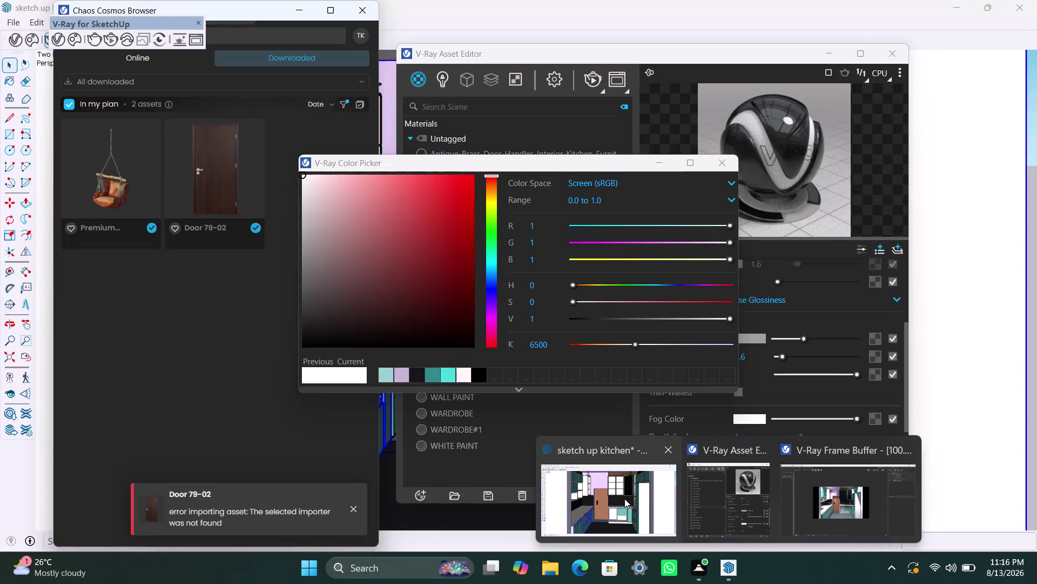
Bring the grainy kitchen render in V-Ray Frame Buffer forward and zoom into the image.
click(819, 496)
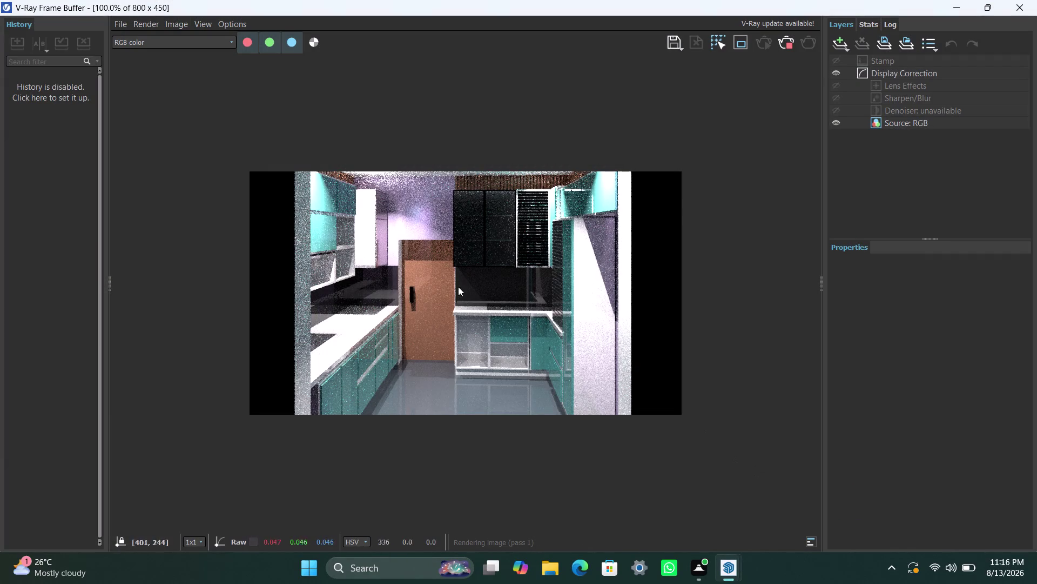
click(726, 561)
click(618, 484)
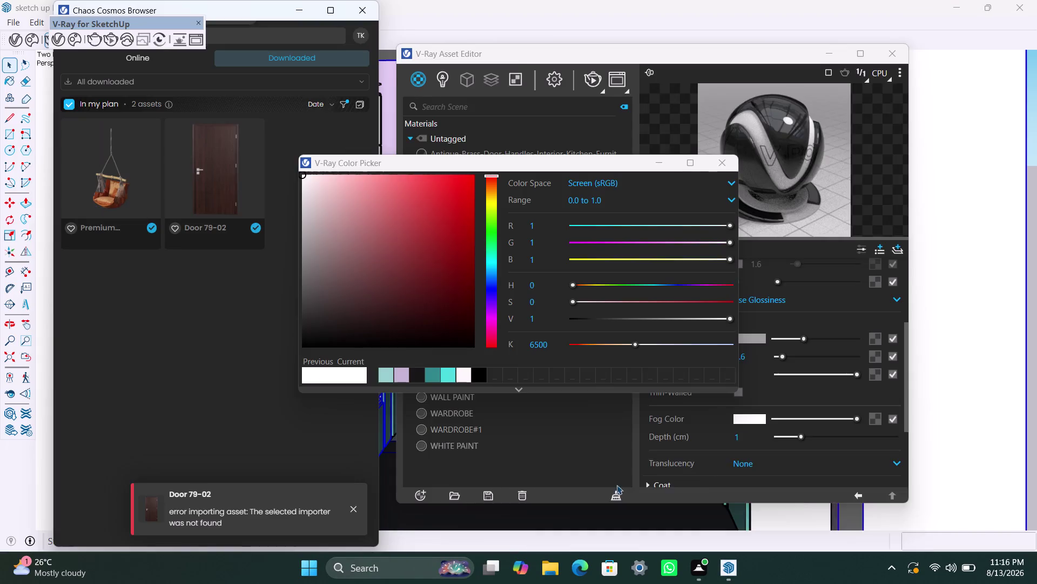
click(731, 564)
click(846, 510)
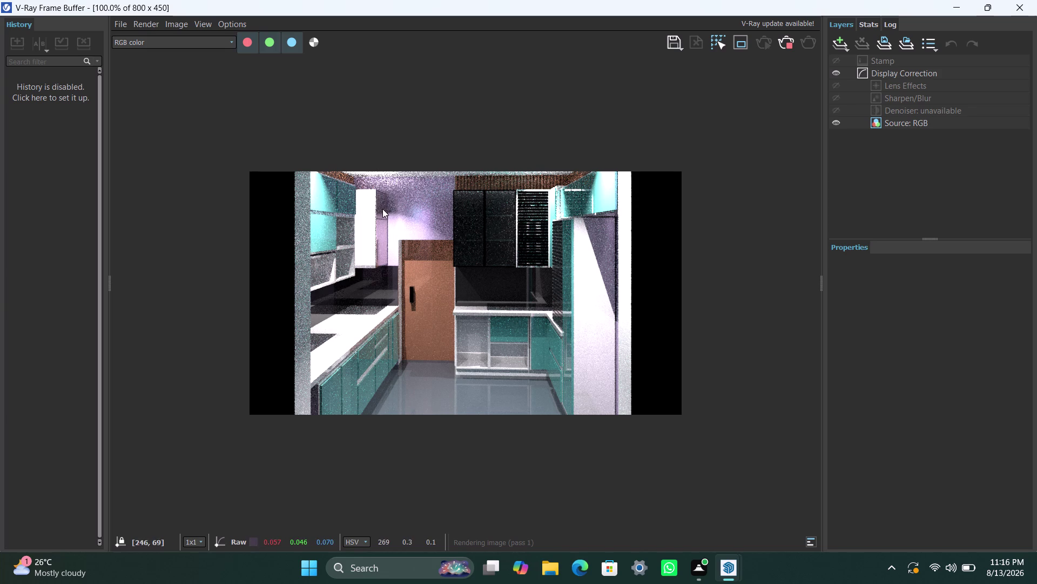
scroll(up, 3)
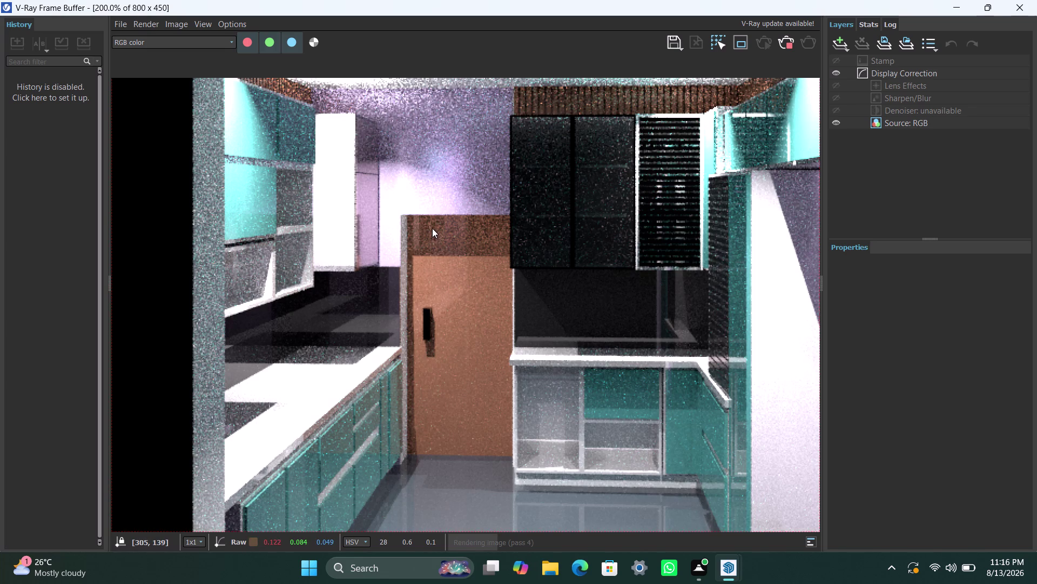
click(891, 243)
double_click(893, 245)
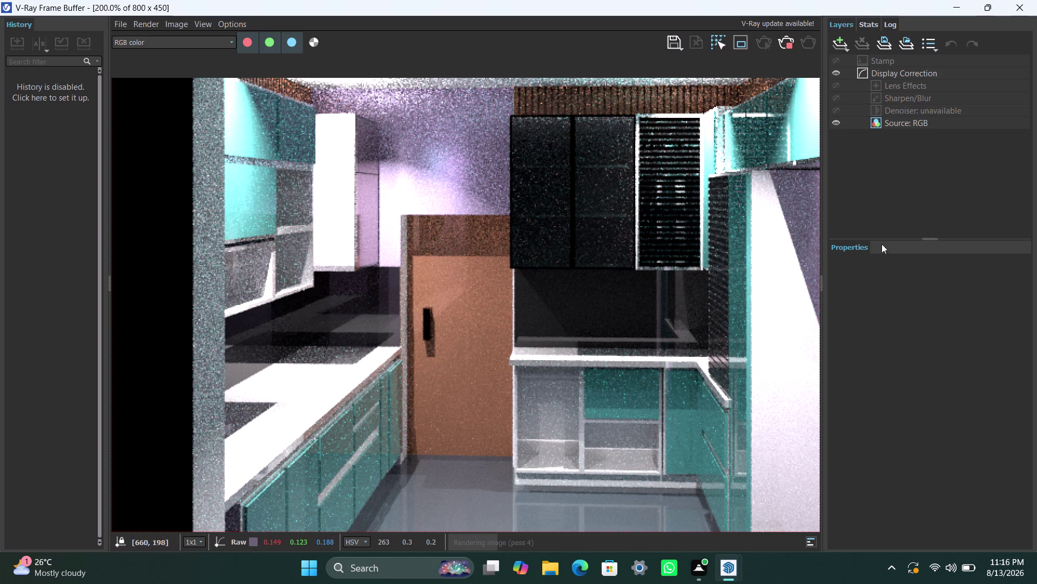
click(859, 241)
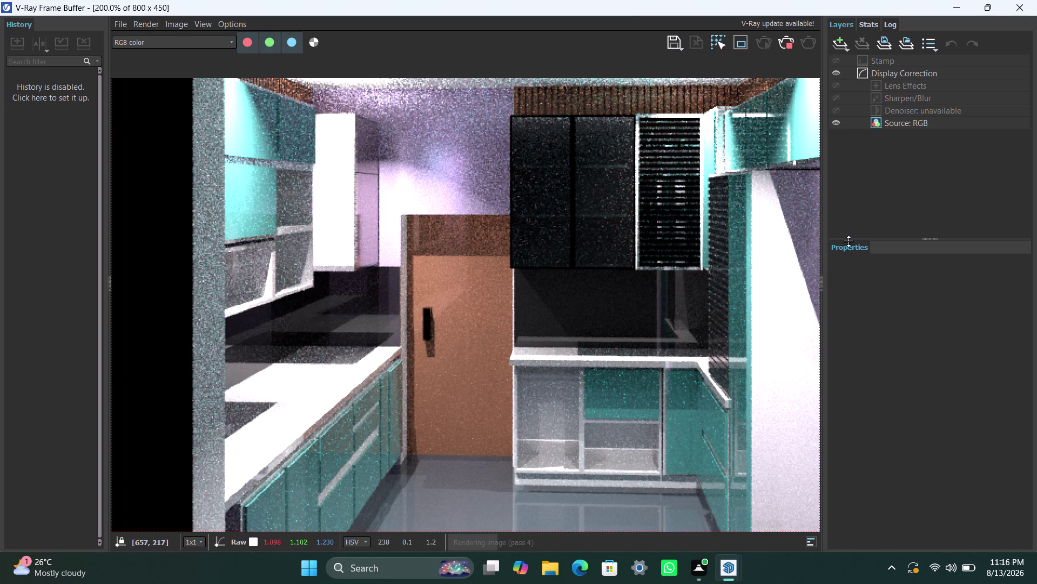
click(849, 252)
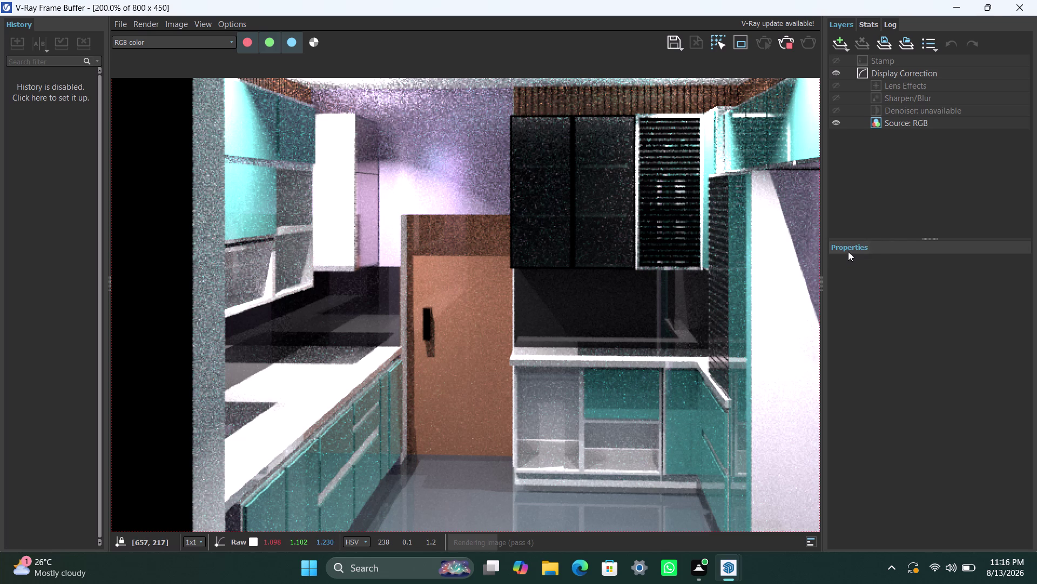
triple_click(848, 251)
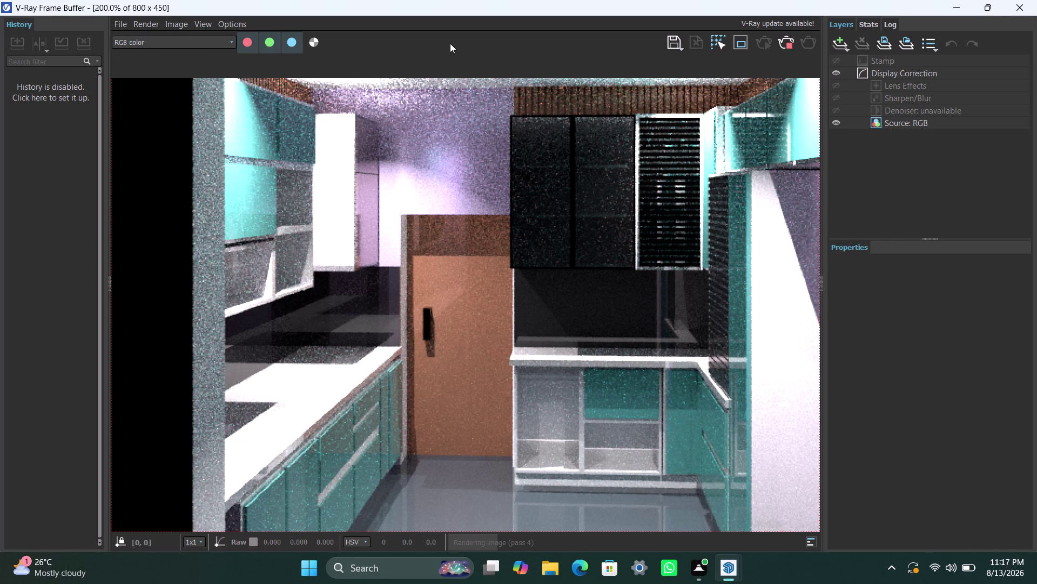
click(150, 24)
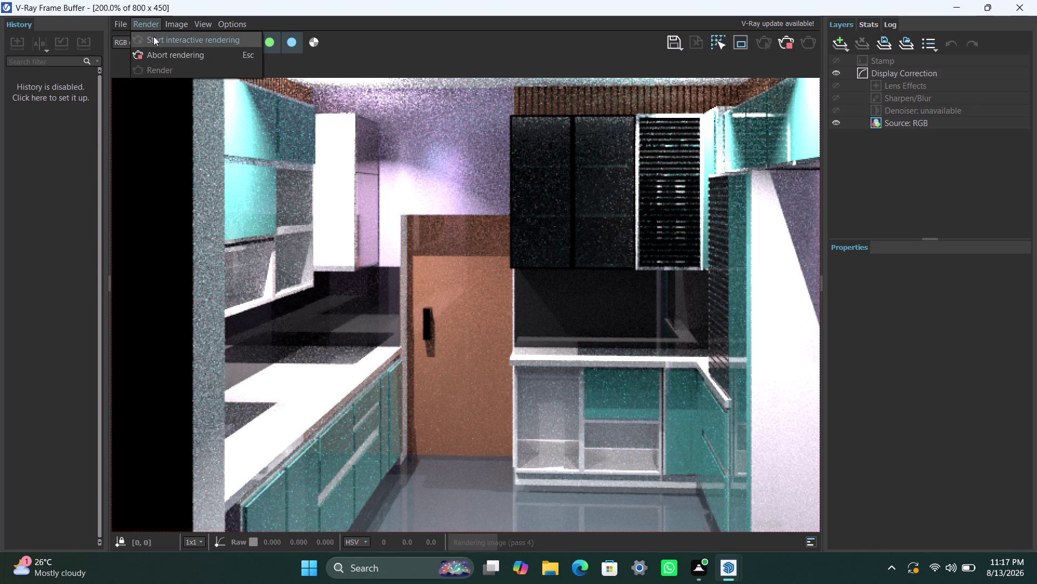
Abort the current kitchen render from the Render menu and start interactive rendering again.
click(156, 39)
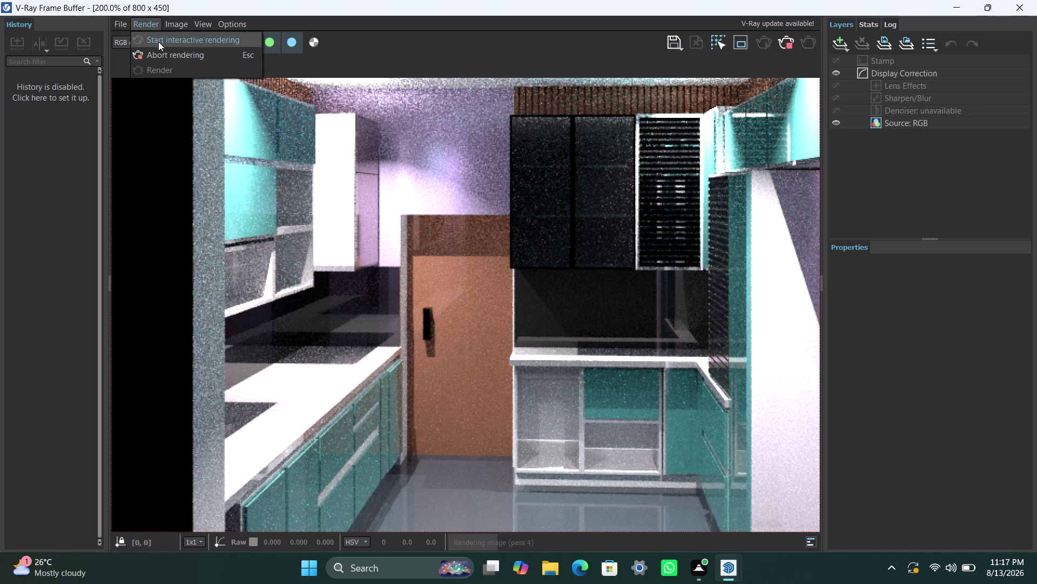
click(167, 64)
triple_click(168, 64)
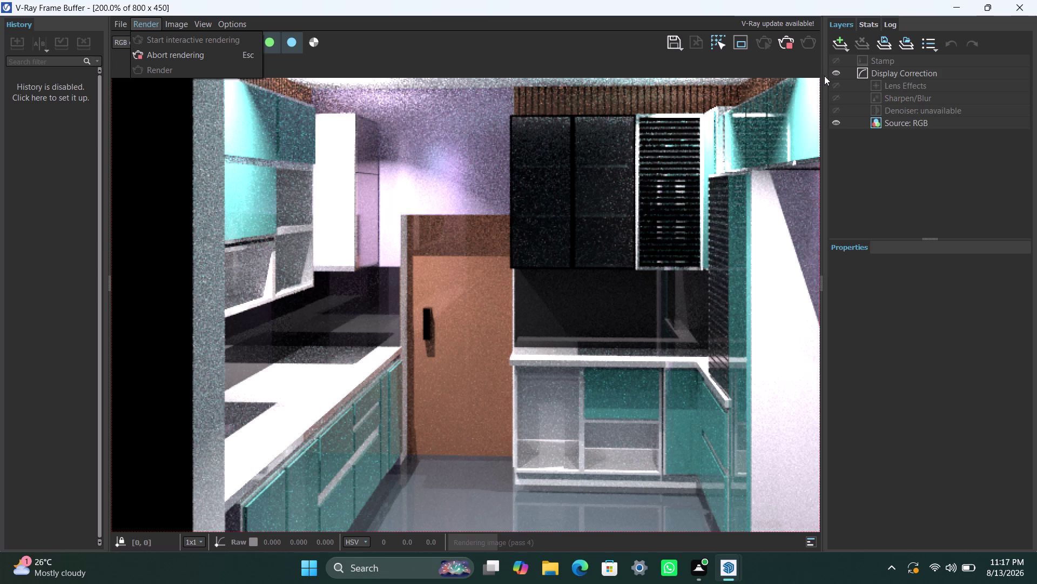
click(789, 42)
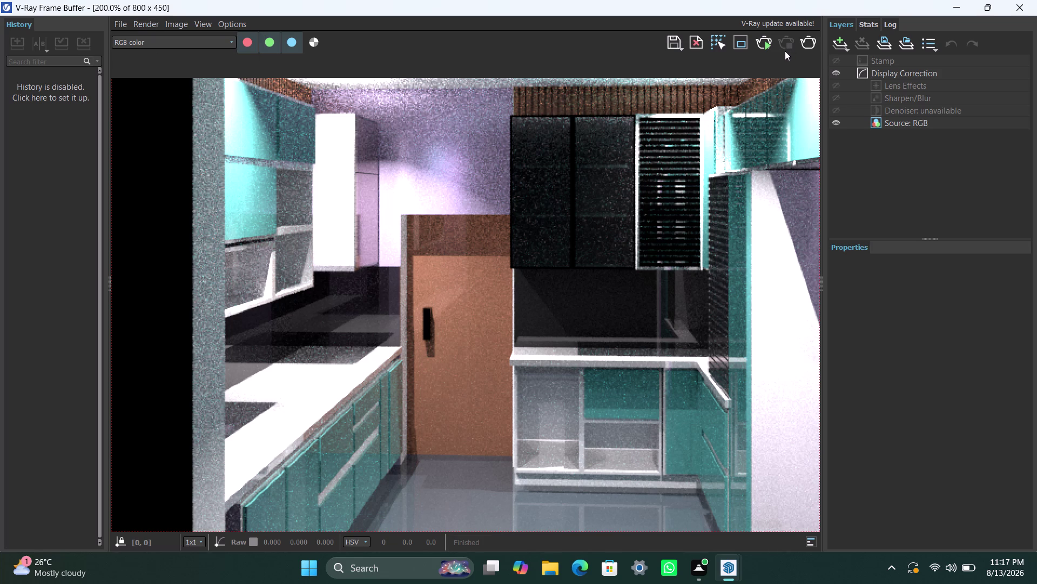
click(788, 45)
click(805, 44)
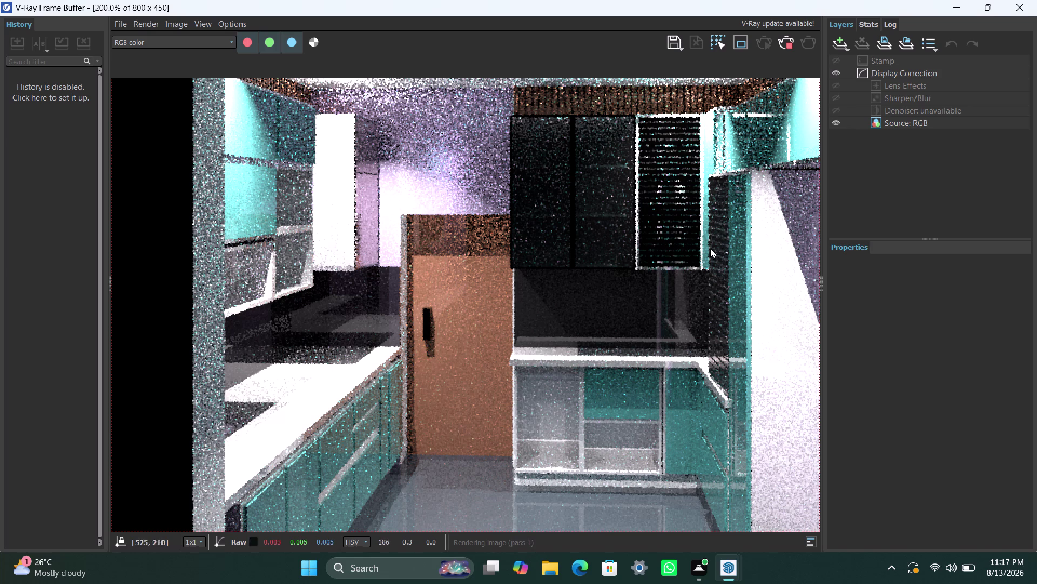
drag(299, 263, 415, 305)
scroll(down, 3)
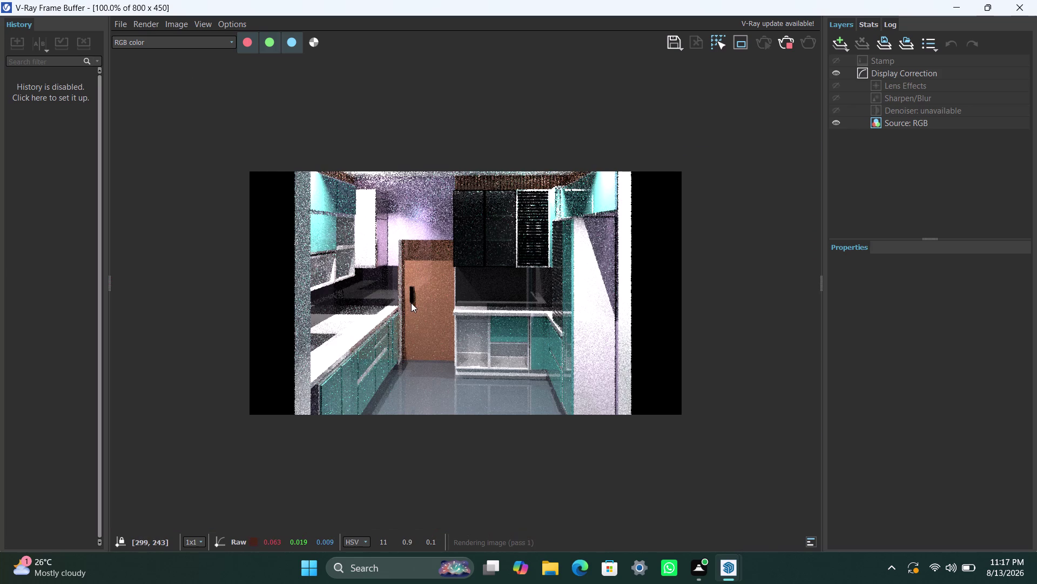
scroll(up, 3)
scroll(down, 3)
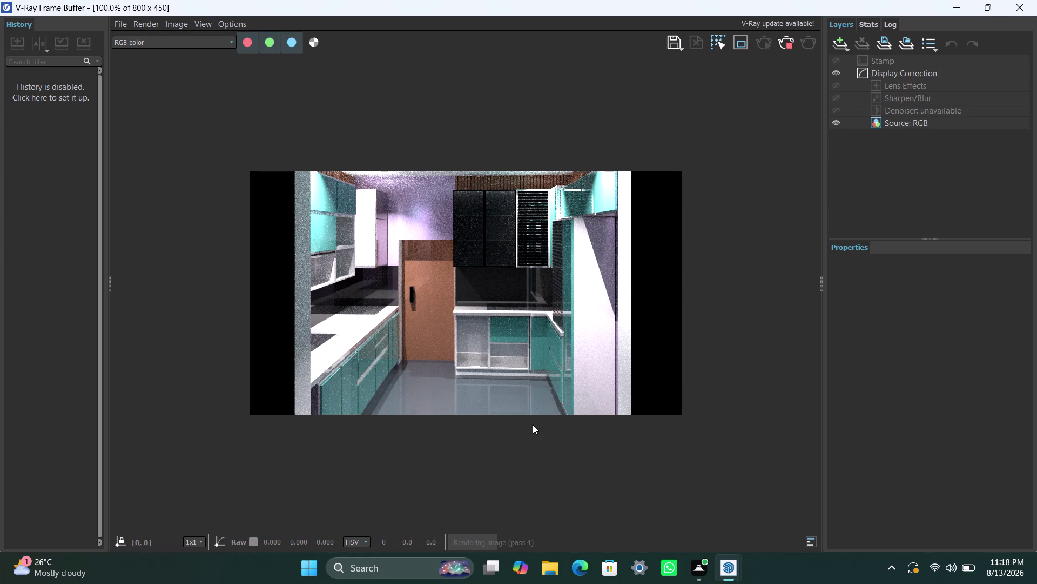
scroll(up, 3)
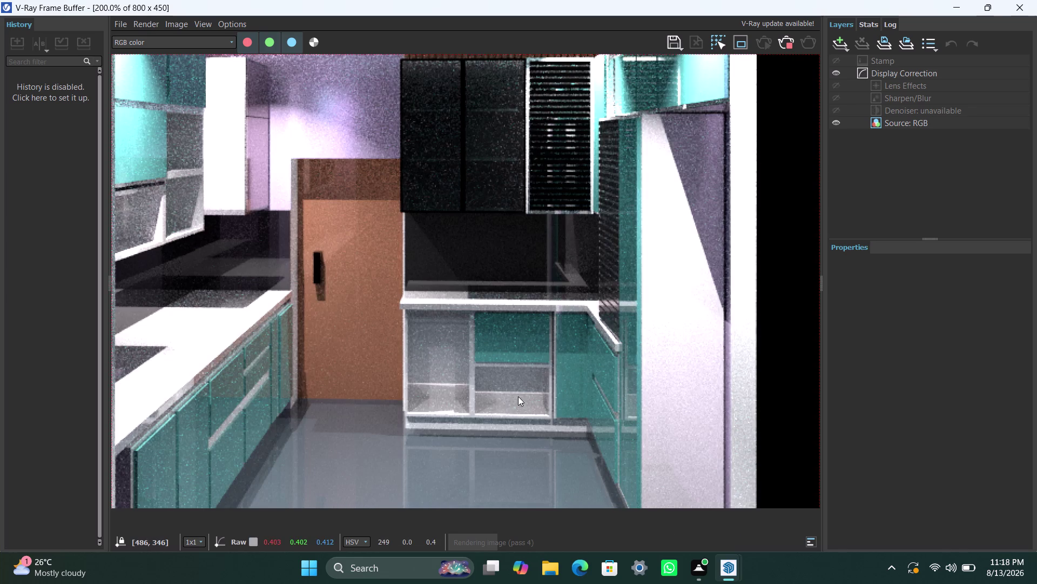
scroll(down, 3)
scroll(up, 3)
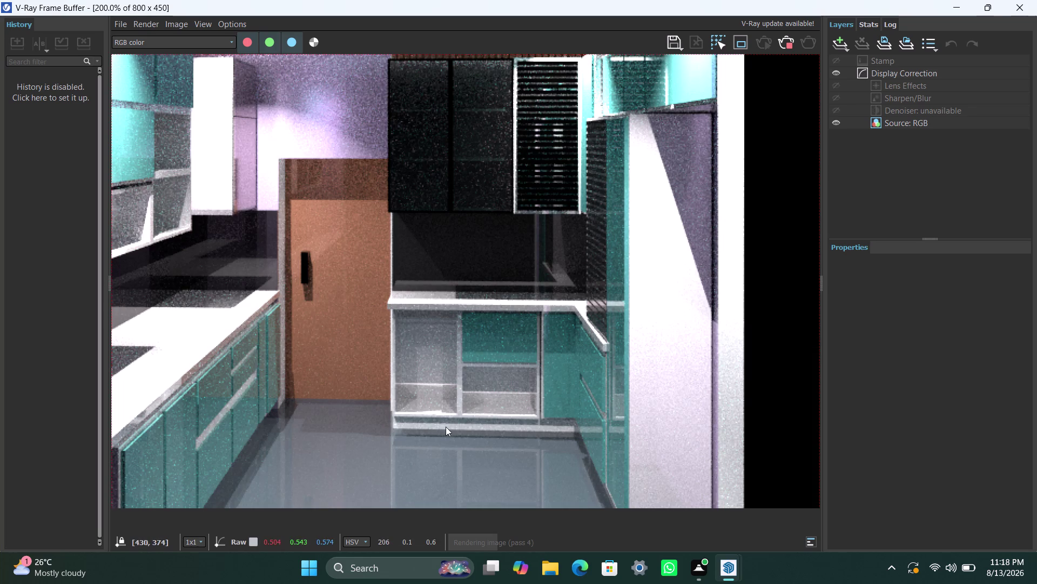
scroll(down, 3)
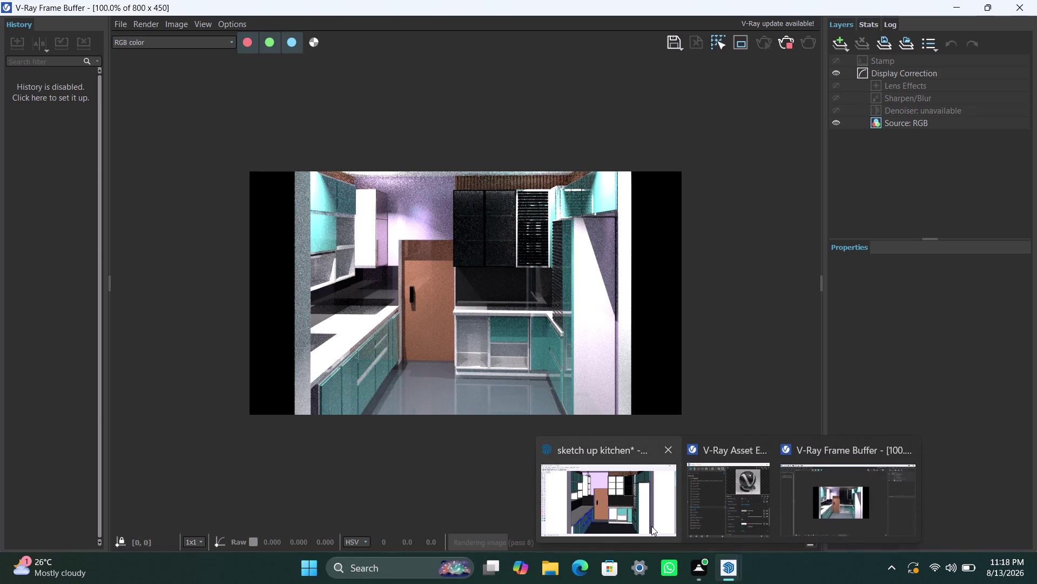
click(651, 526)
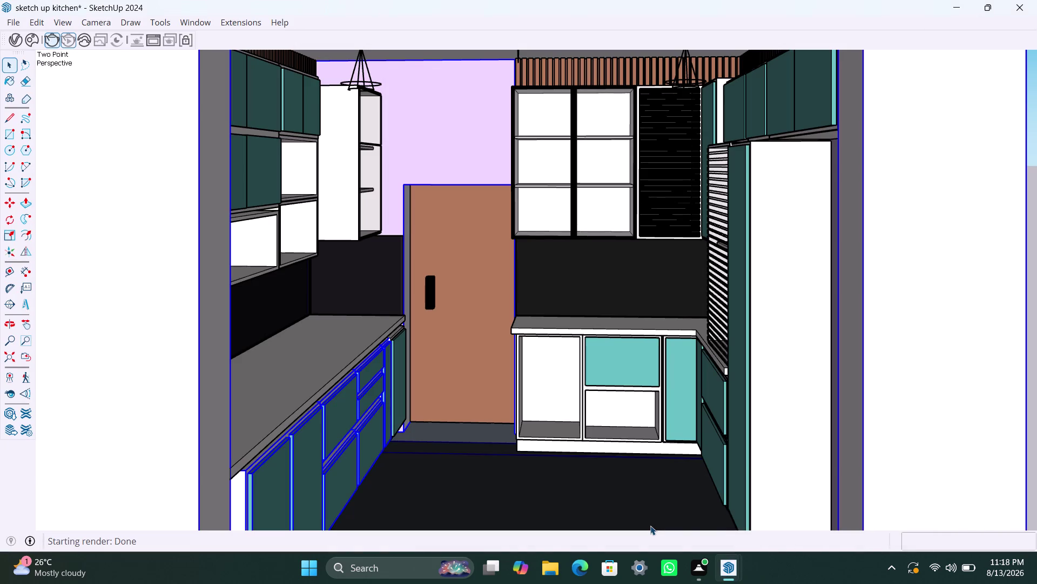
scroll(down, 3)
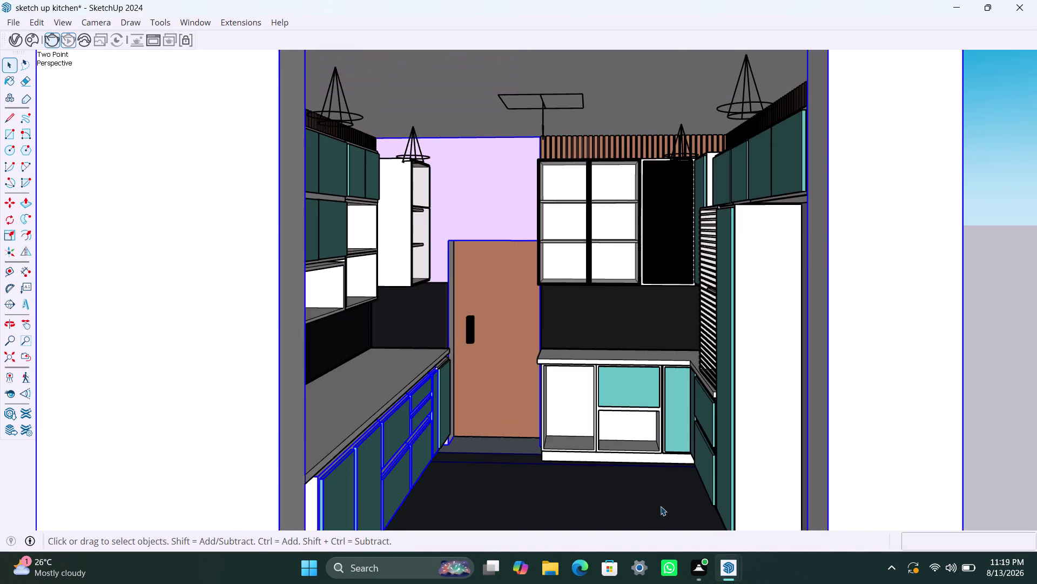
scroll(down, 3)
scroll(up, 3)
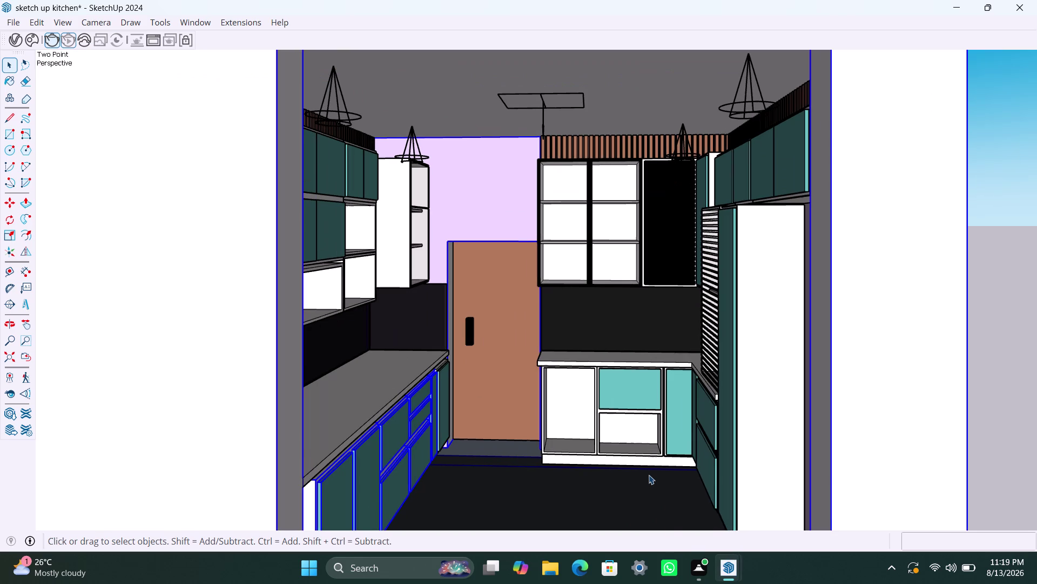
scroll(up, 3)
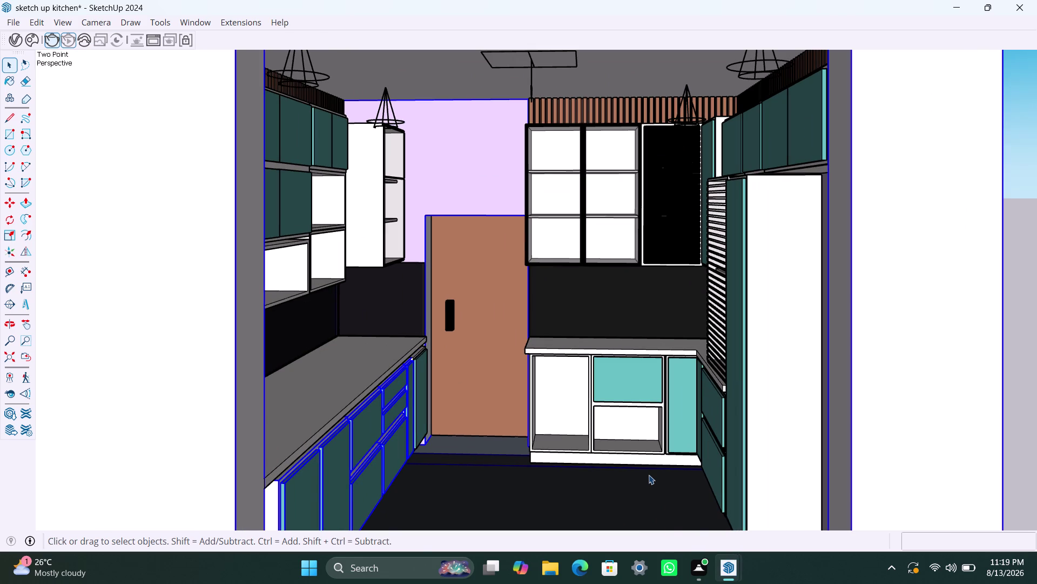
click(731, 562)
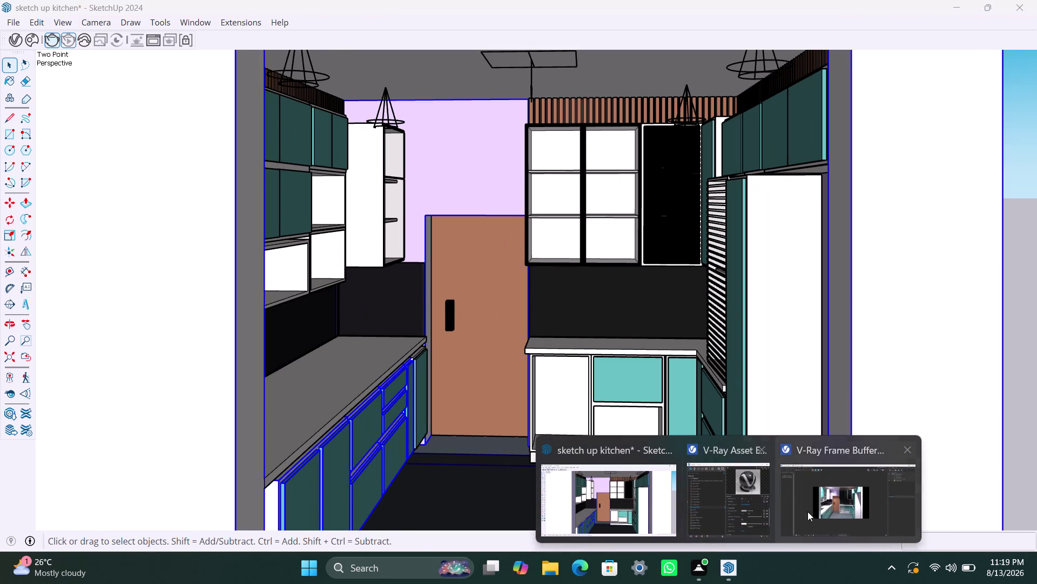
click(826, 507)
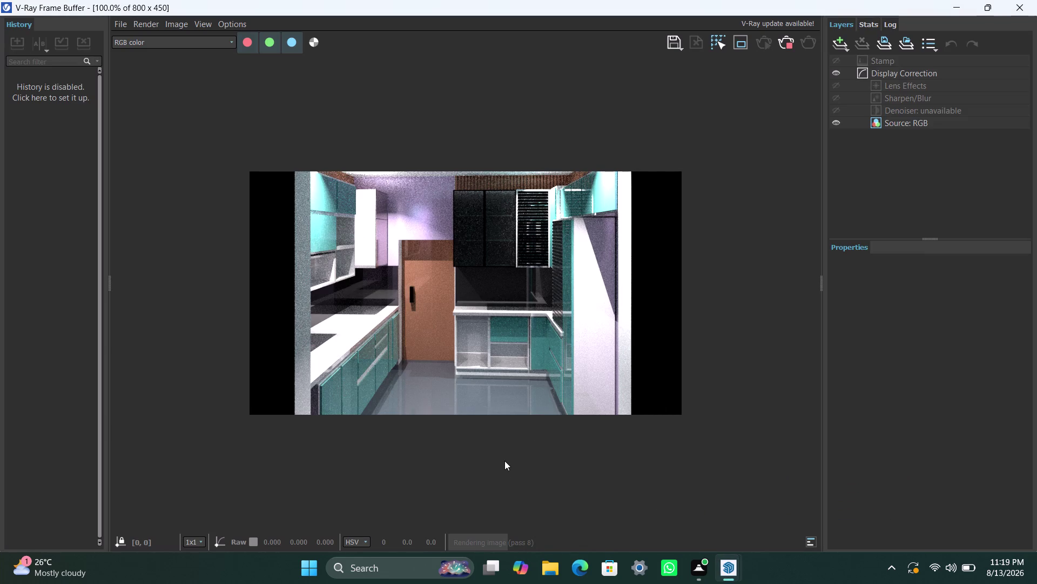
scroll(up, 3)
scroll(down, 3)
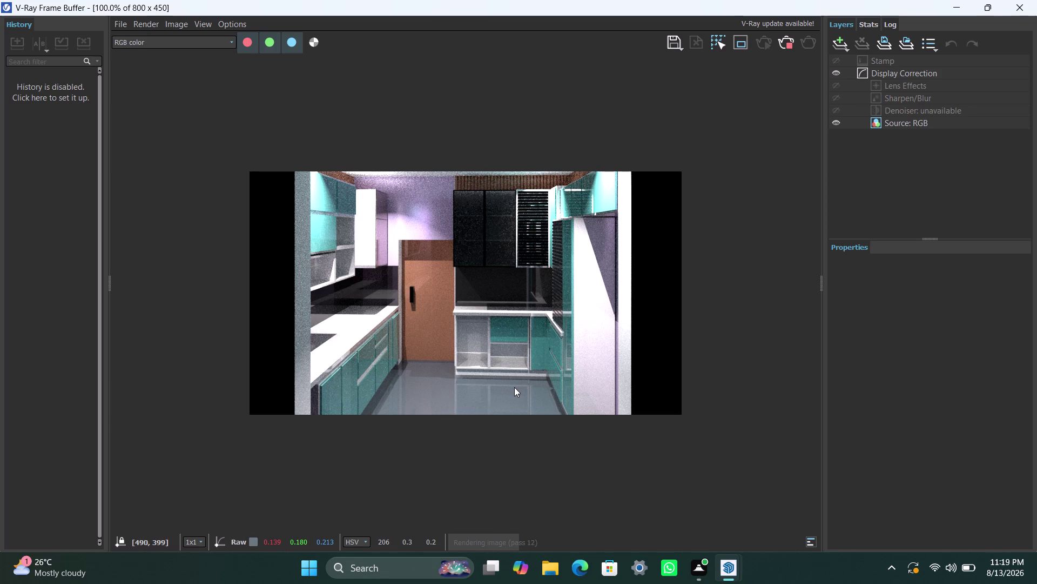
scroll(up, 3)
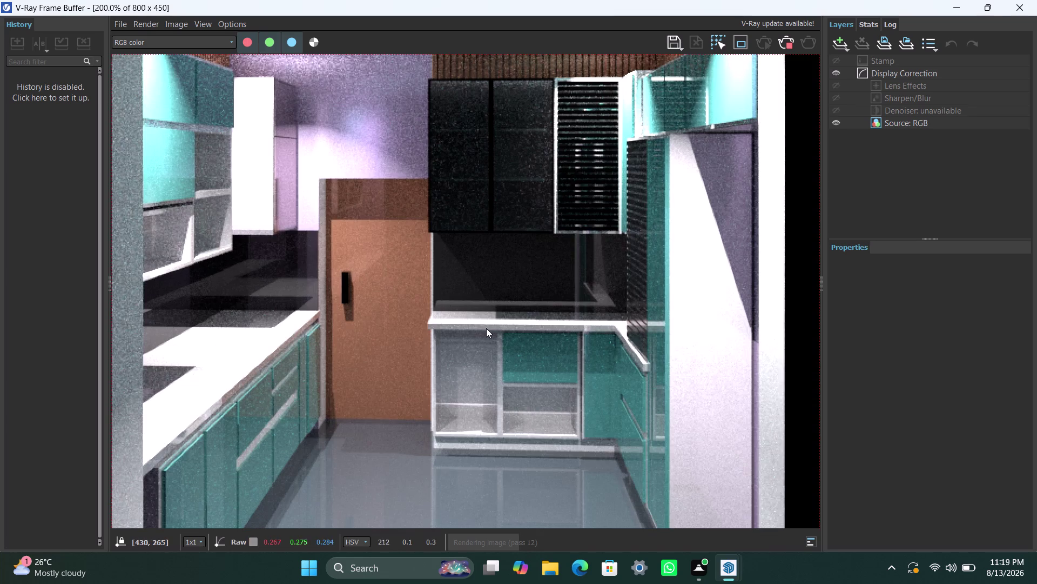
scroll(down, 3)
scroll(up, 3)
scroll(down, 3)
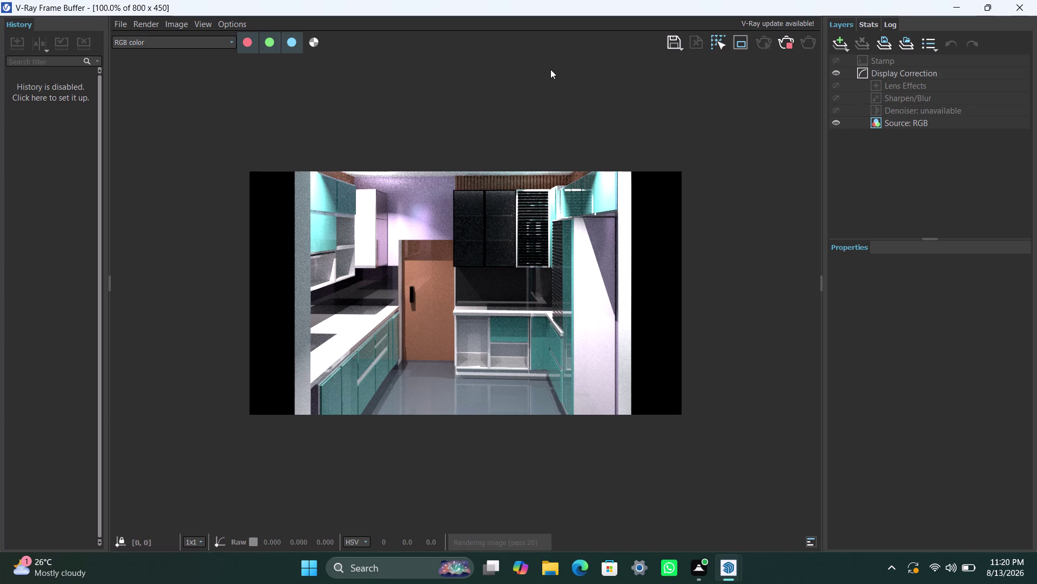
click(241, 26)
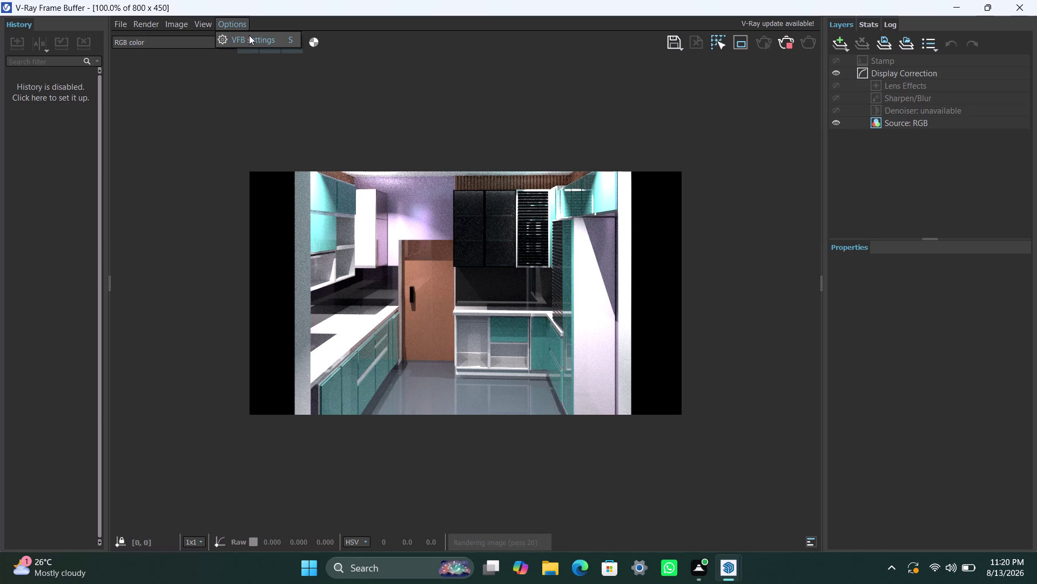
click(249, 36)
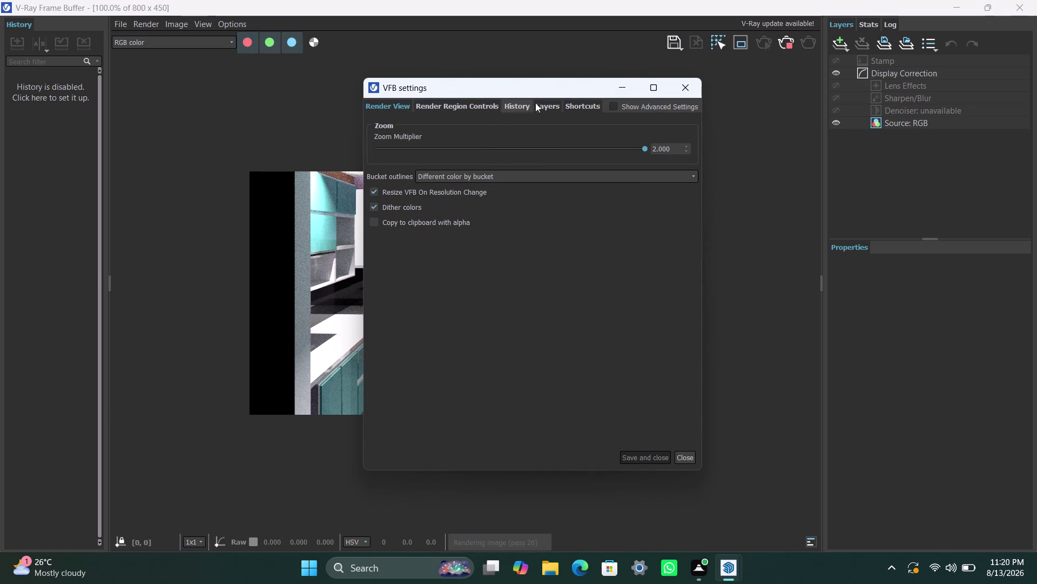
click(633, 103)
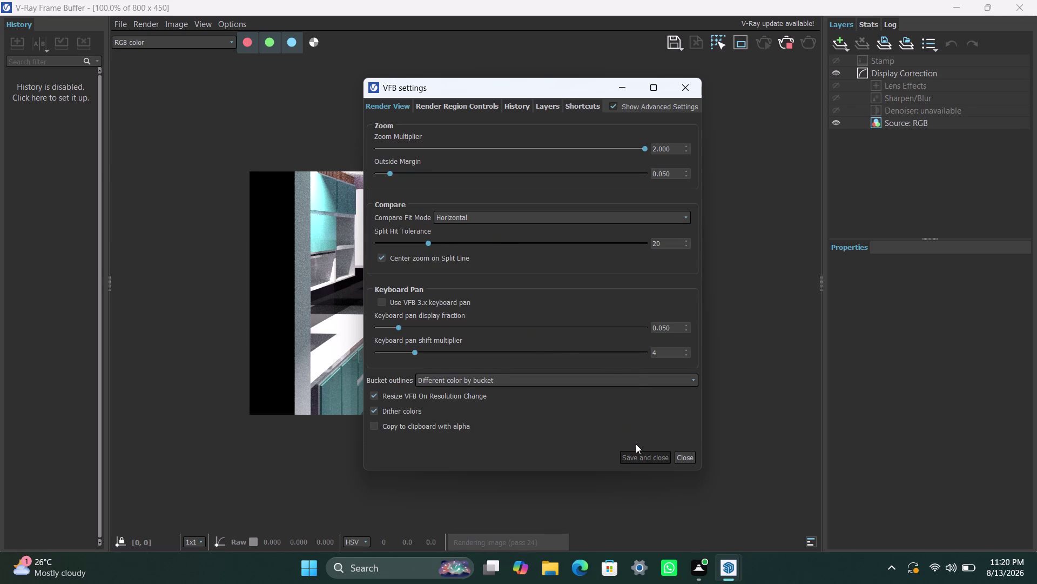
click(643, 456)
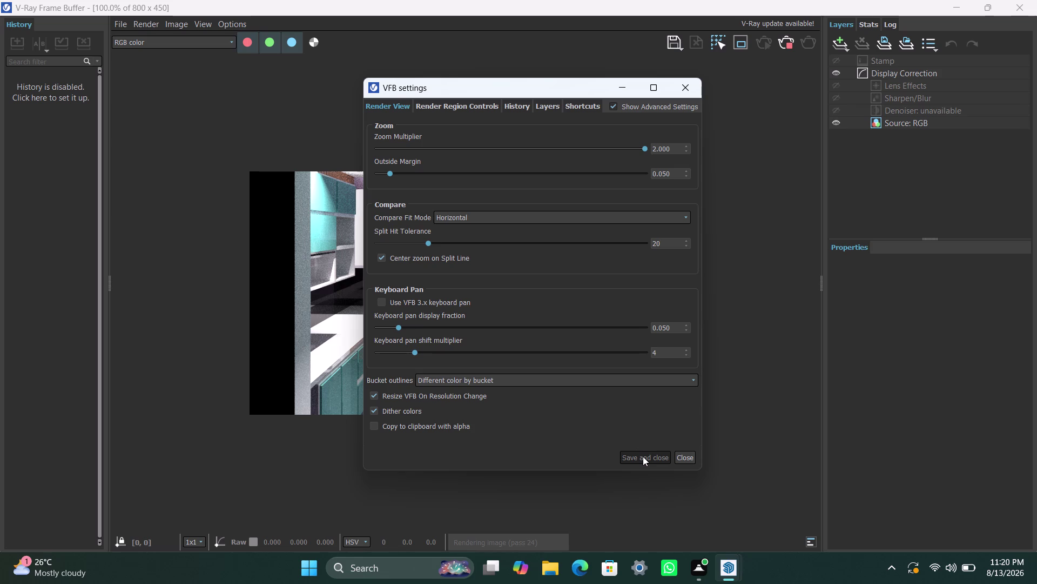
click(643, 456)
click(683, 93)
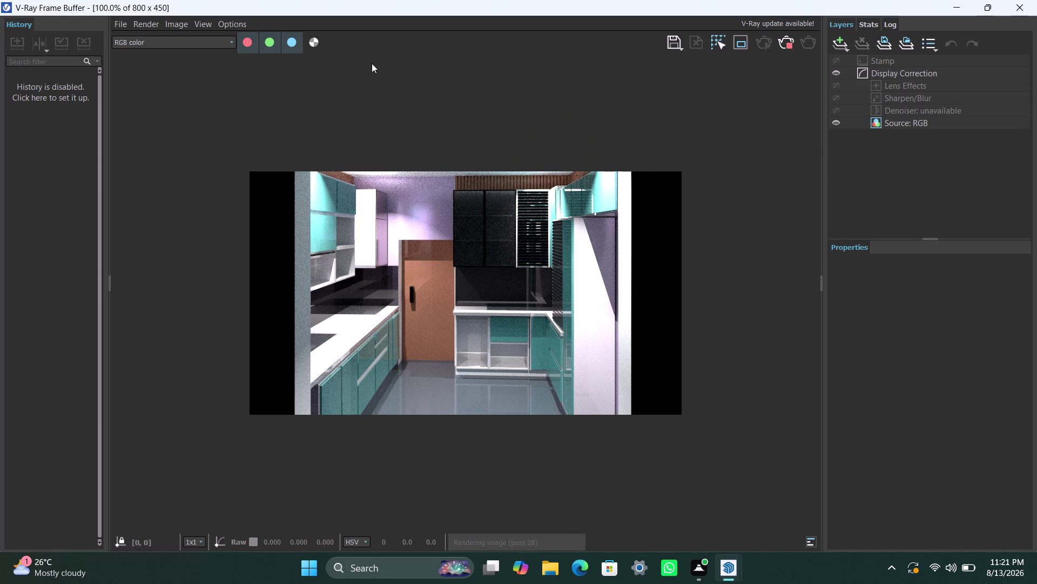
click(160, 28)
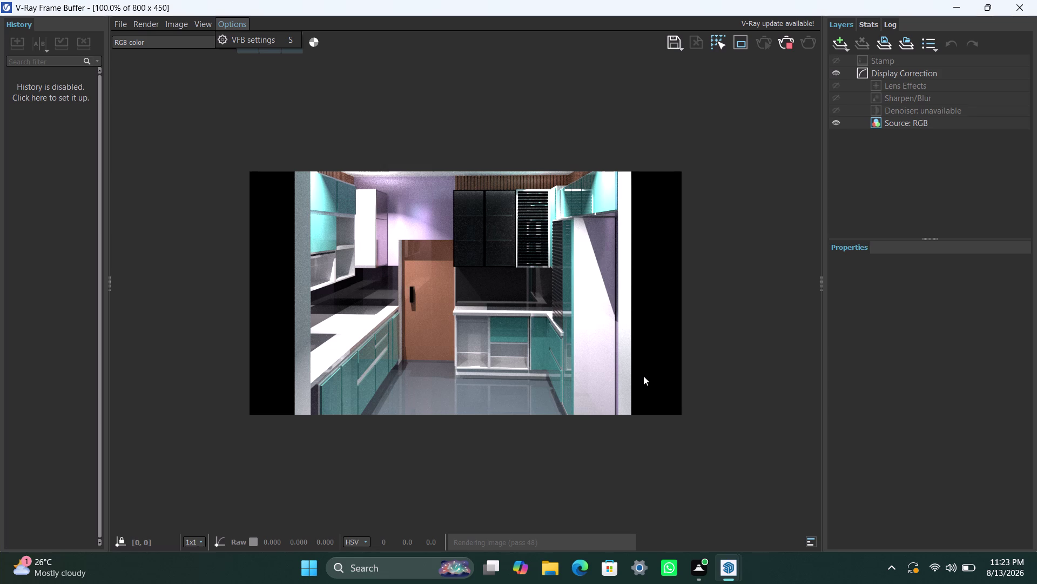
Dismiss the Options list and bring up Windows Task View showing all open windows.
click(492, 583)
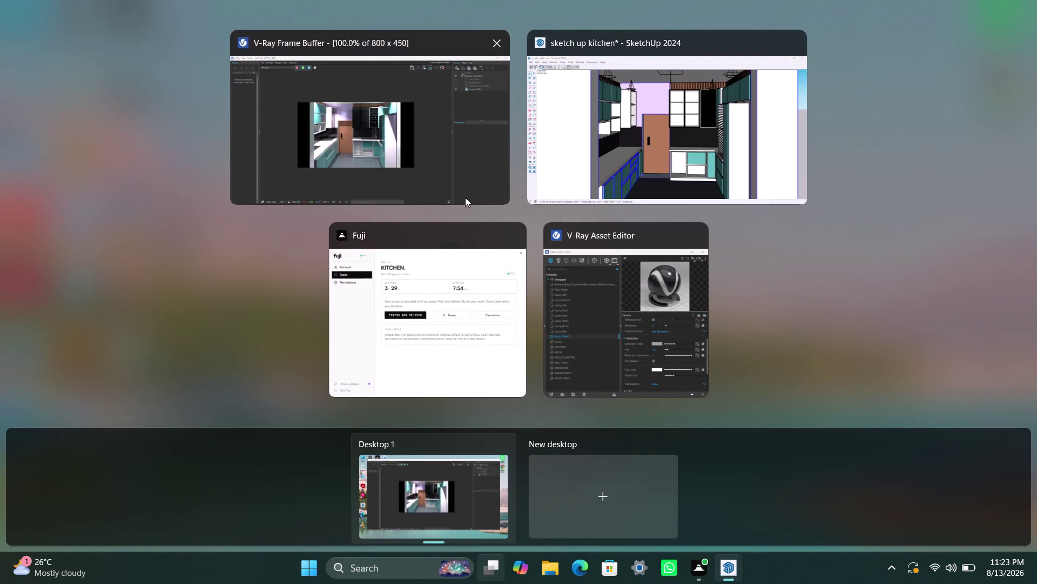
Close V-Ray Asset Editor from its preview and switch to the SketchUp kitchen model.
click(414, 142)
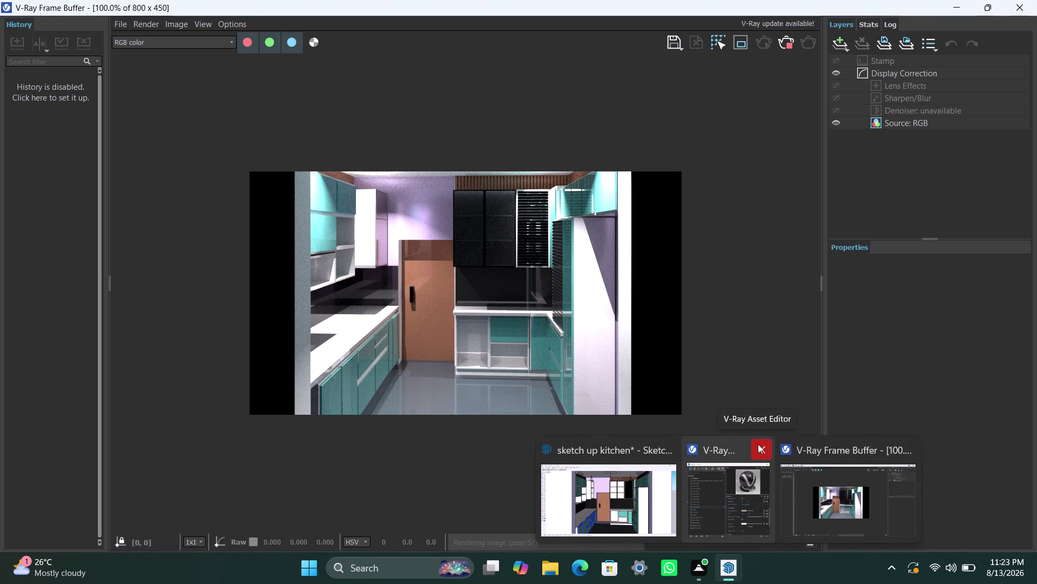
click(759, 443)
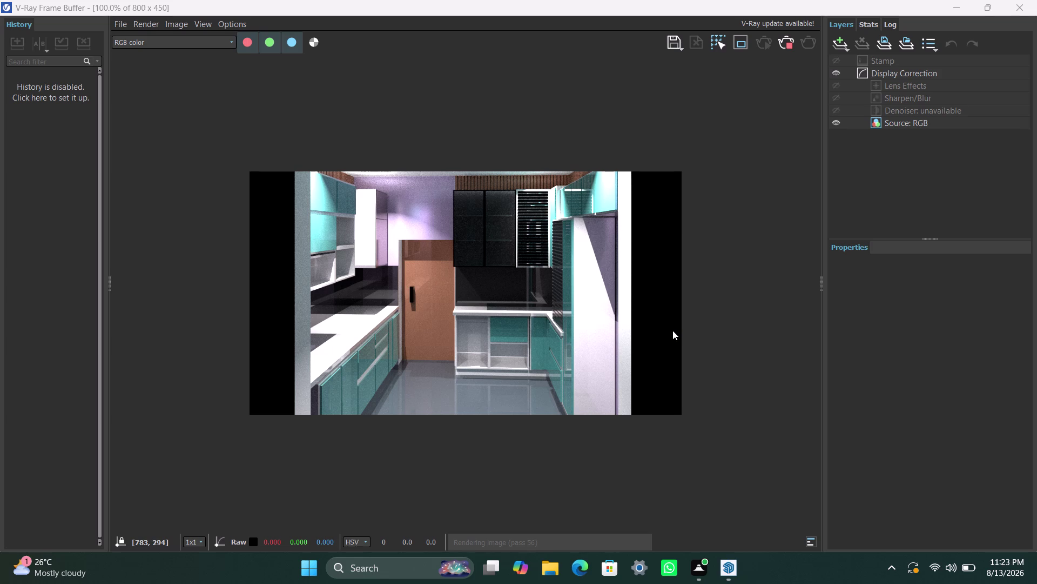
click(732, 563)
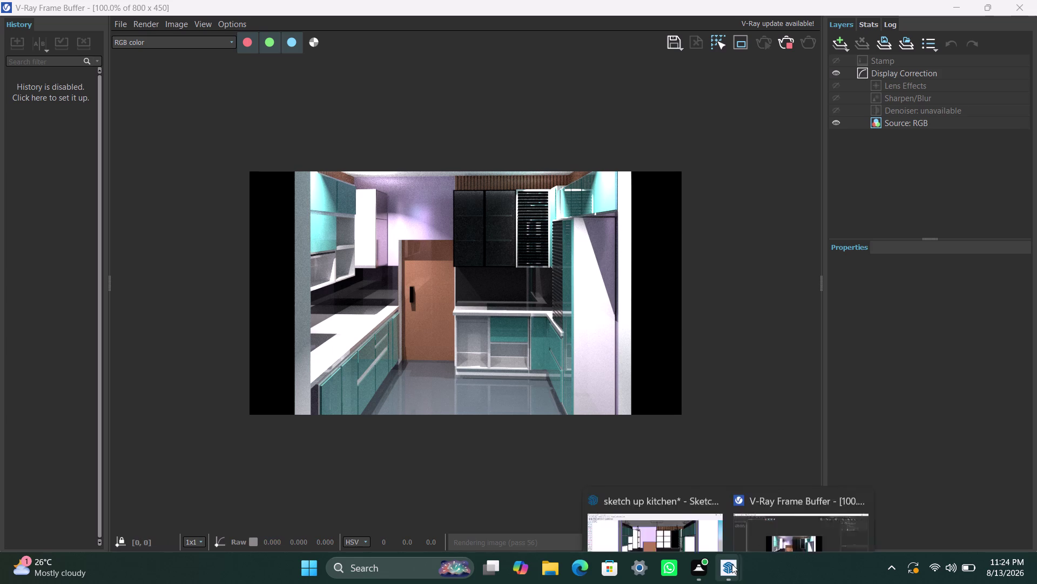
click(723, 570)
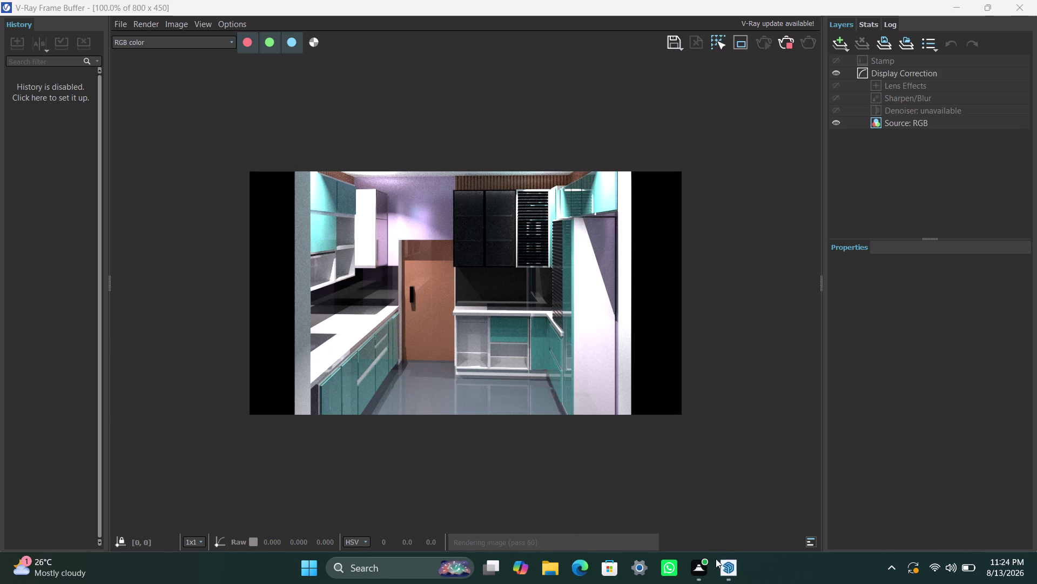
click(723, 566)
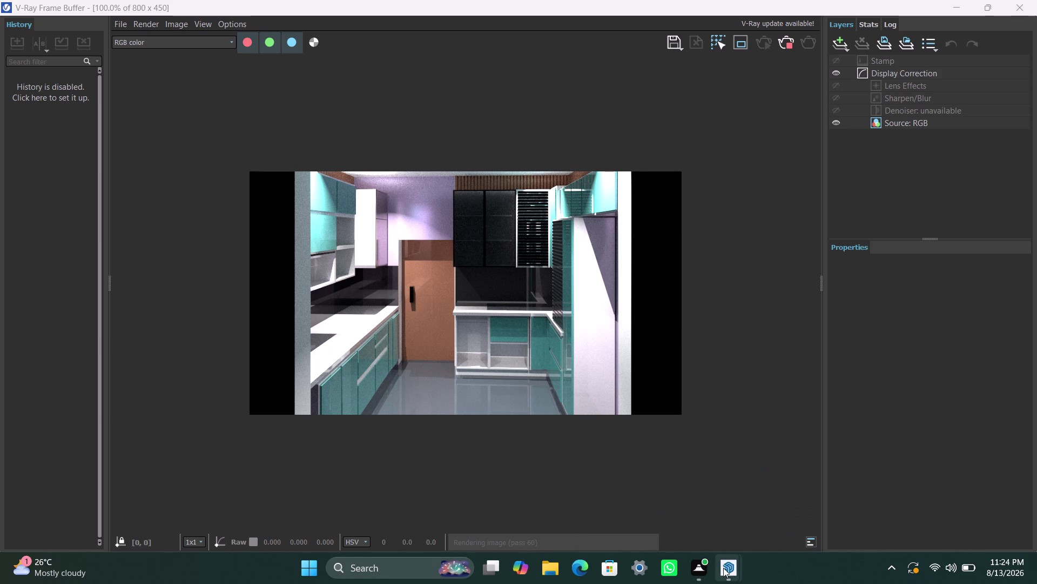
click(724, 568)
click(723, 568)
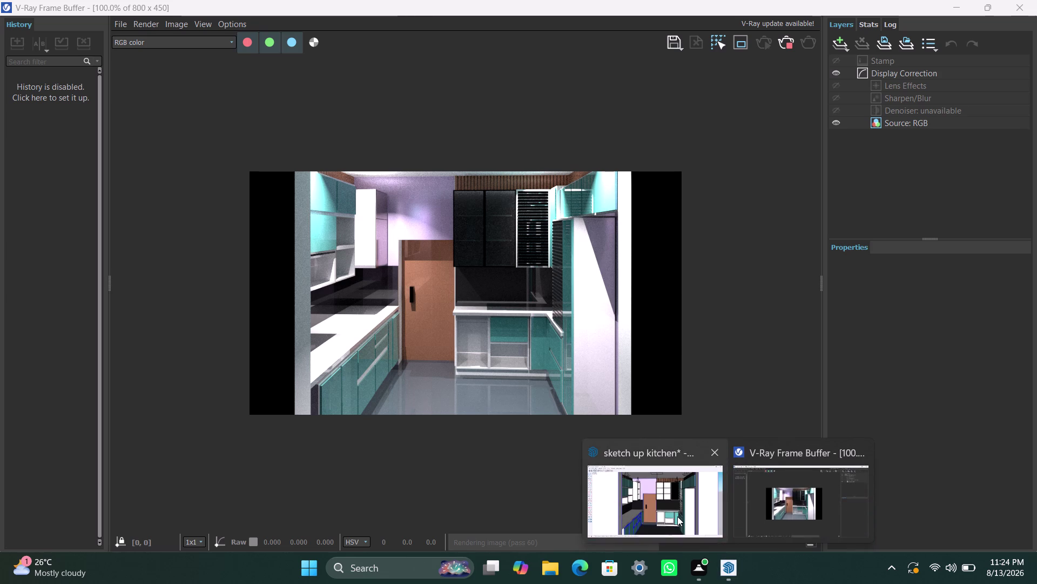
click(678, 516)
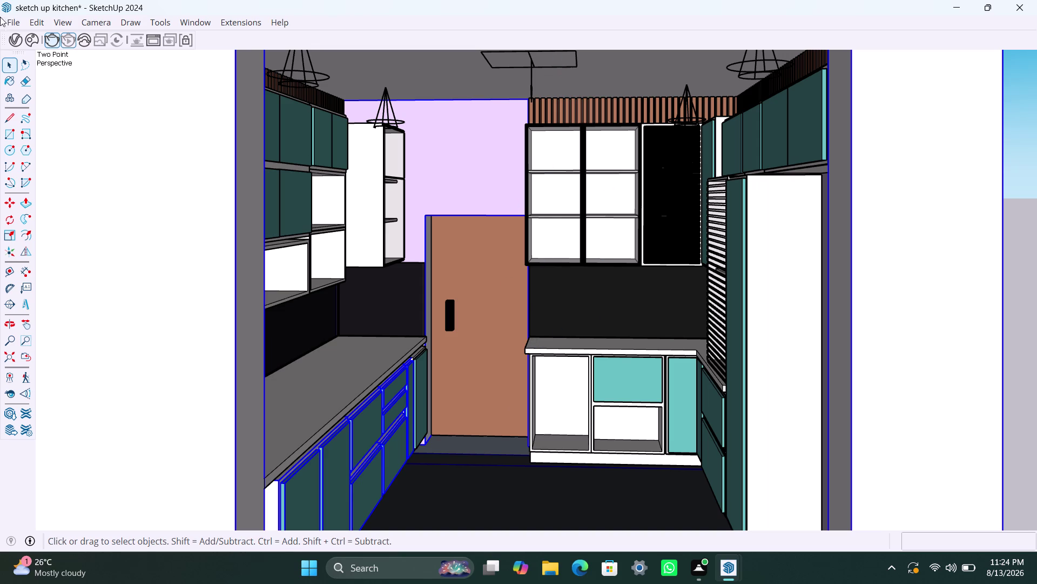
click(19, 41)
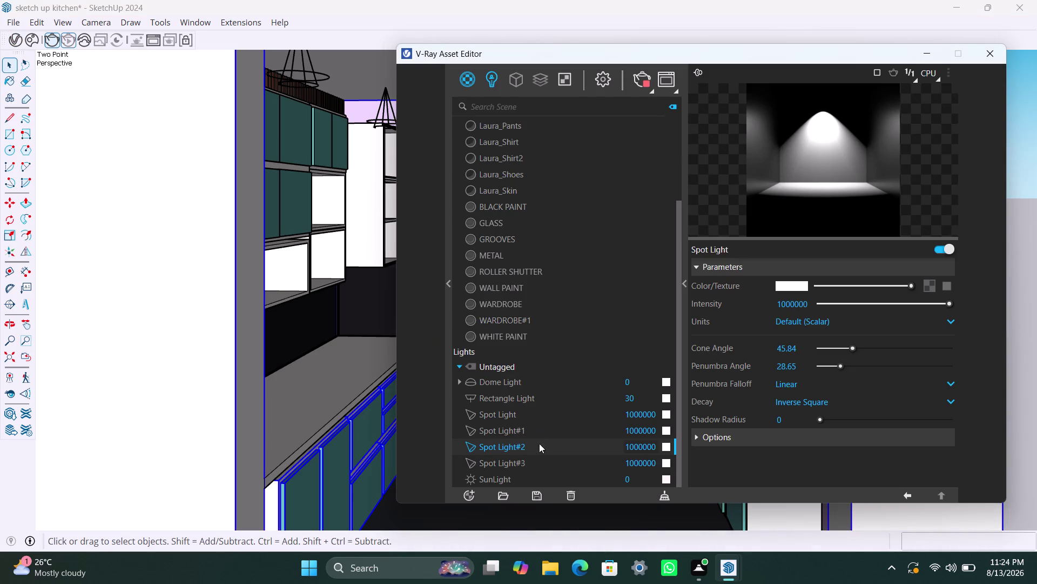
Edit the Rectangle Light intensity field, adding and trimming zeros in the value.
drag(641, 402, 613, 402)
click(639, 399)
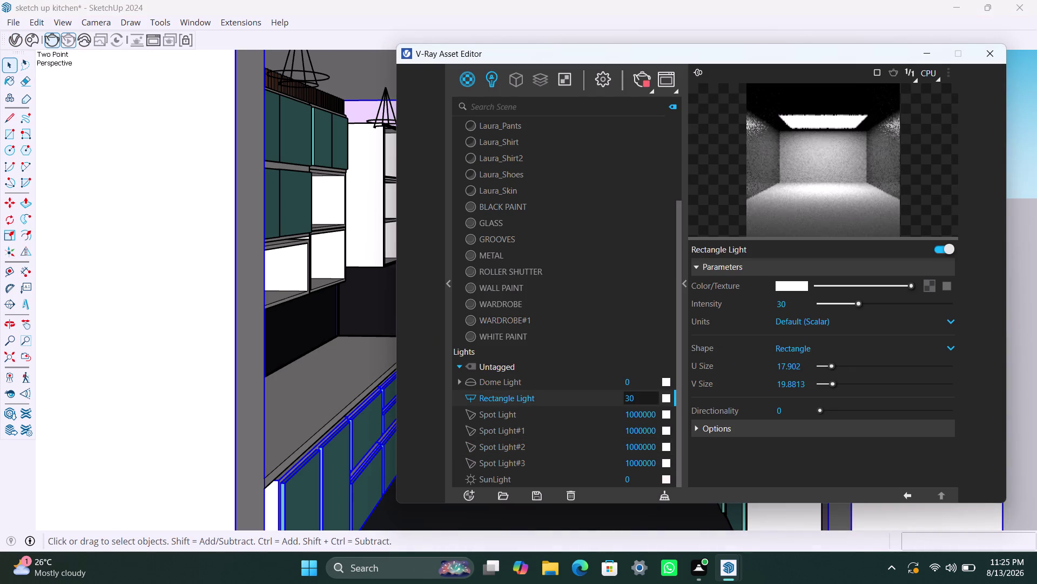
text(00)
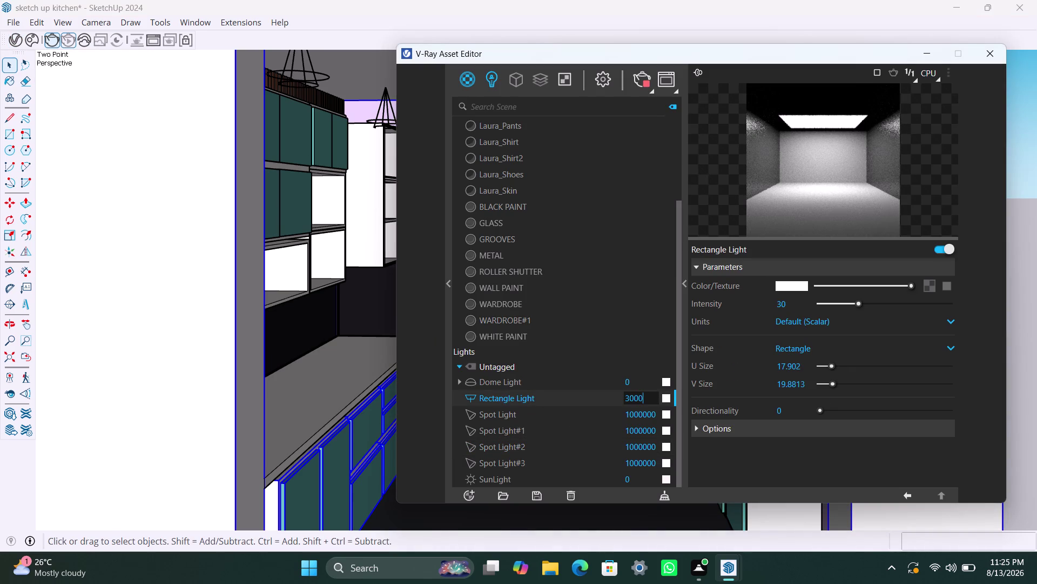
text(0)
click(650, 377)
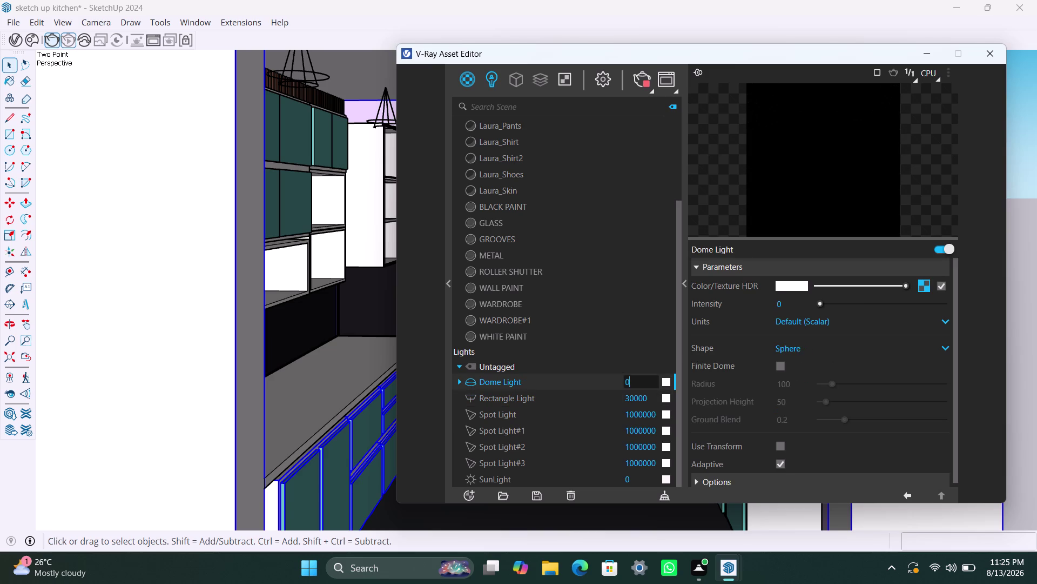
click(653, 398)
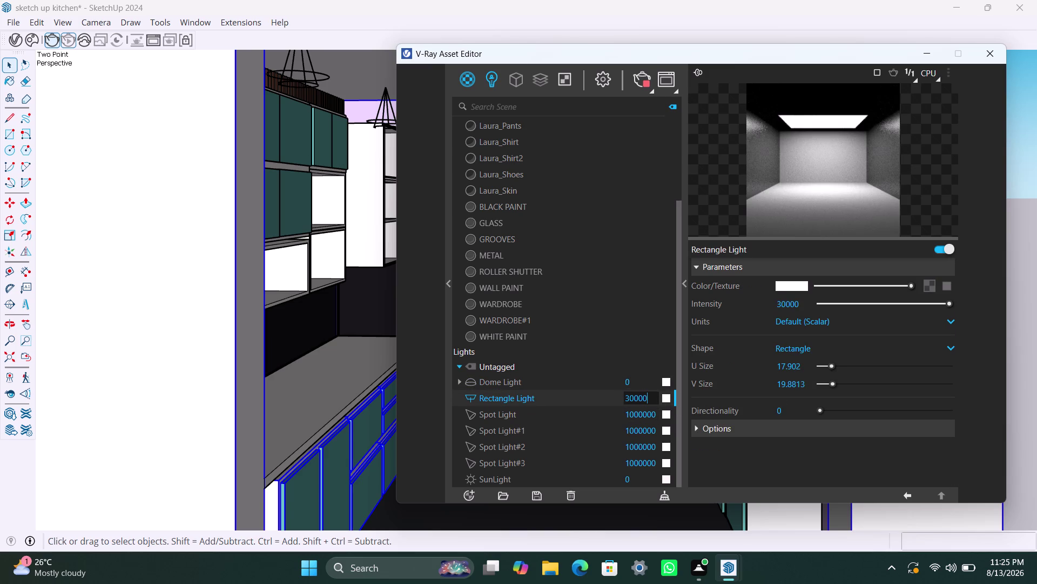
key(0)
click(656, 343)
click(654, 400)
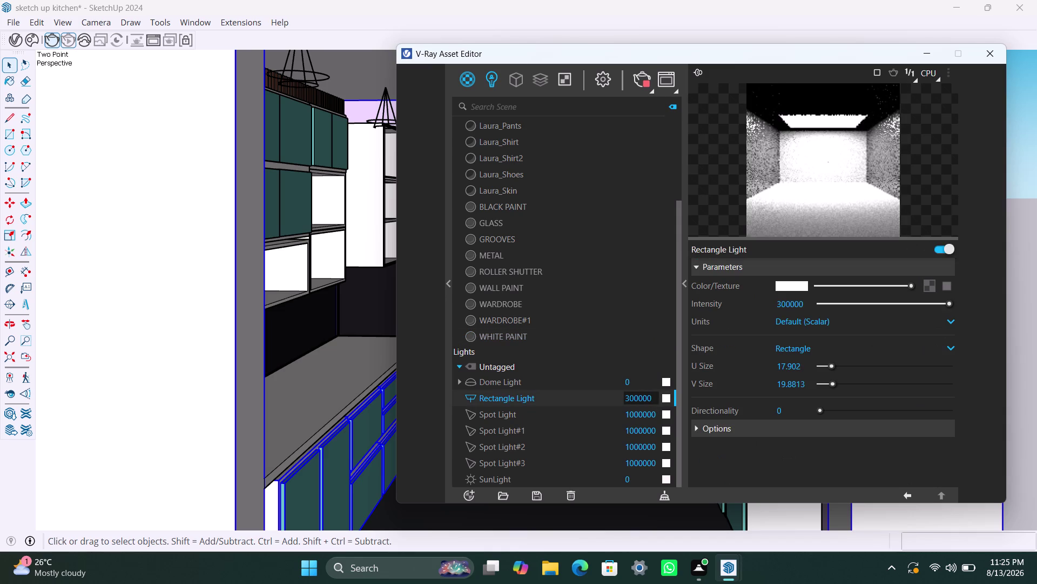
key(BackSpace)
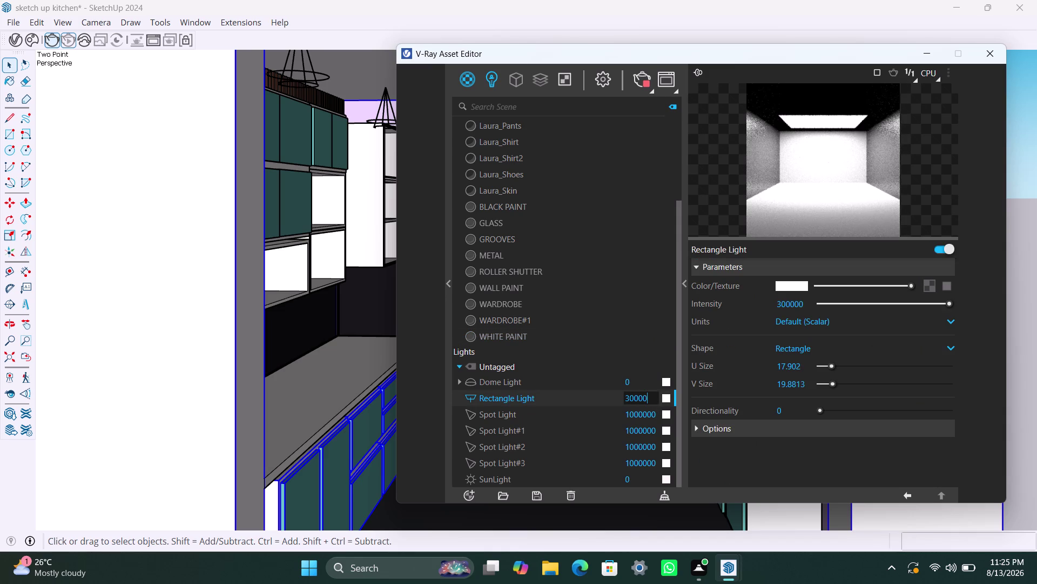
click(654, 333)
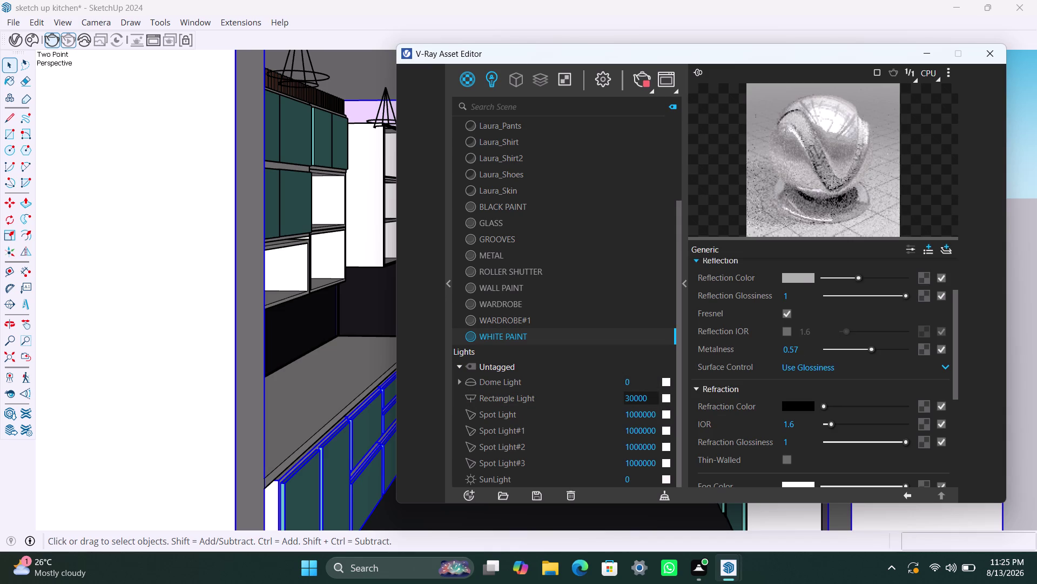
Keep trimming digits until the Rectangle Light intensity reads 300.
click(651, 398)
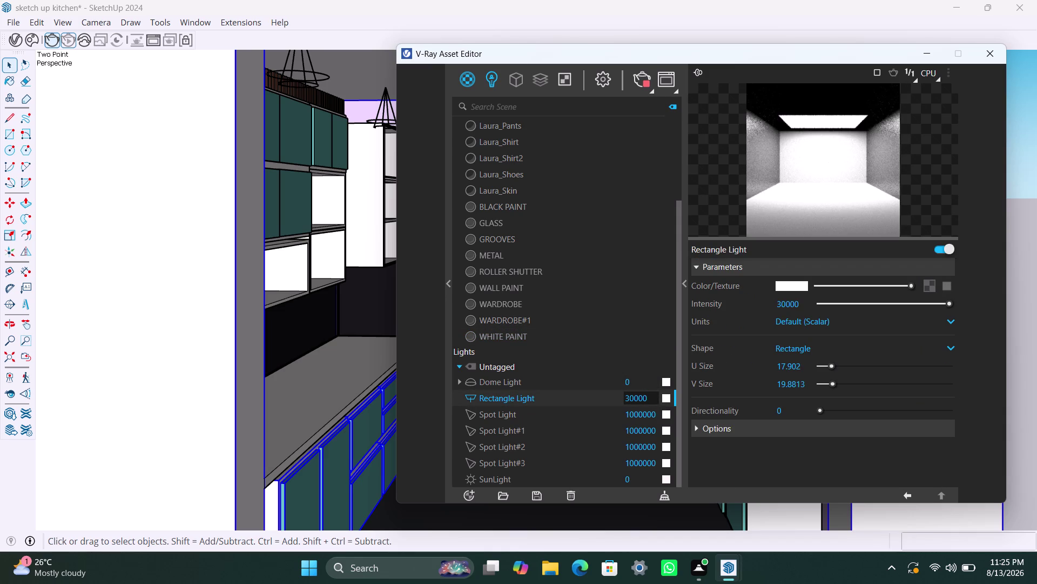
key(BackSpace)
click(656, 320)
click(649, 402)
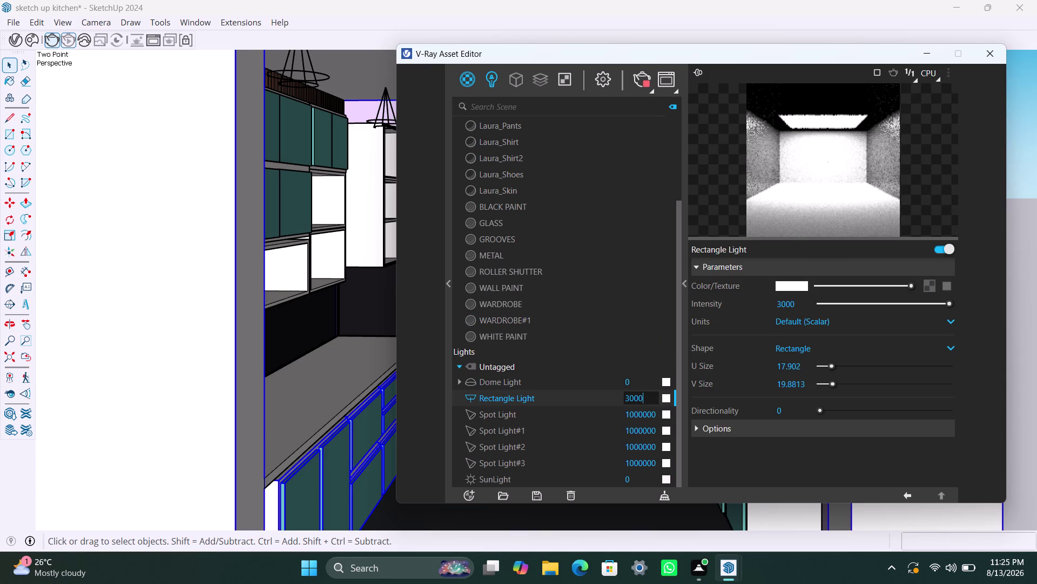
key(BackSpace)
key(0)
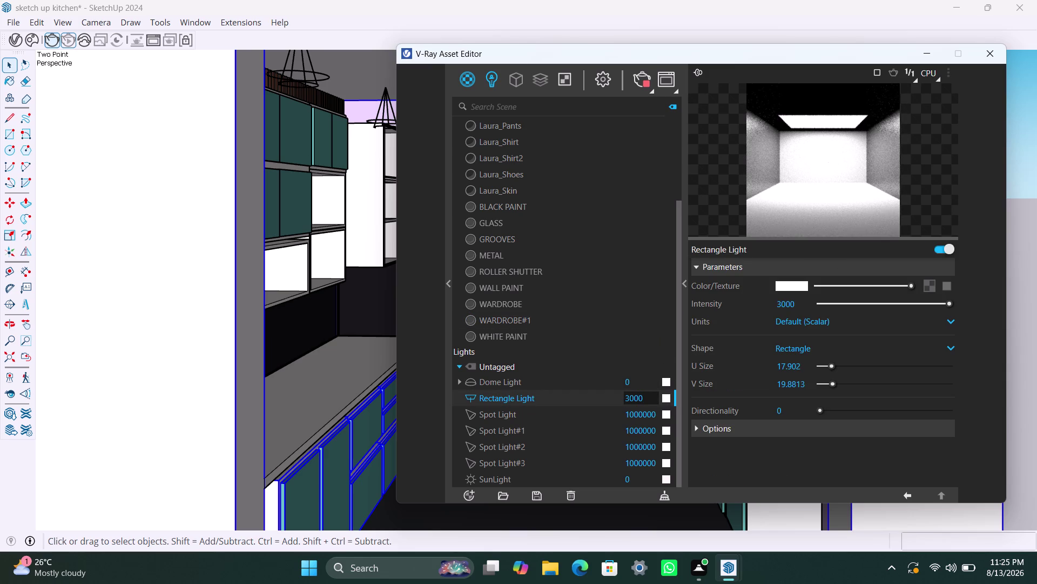
key(BackSpace)
click(646, 326)
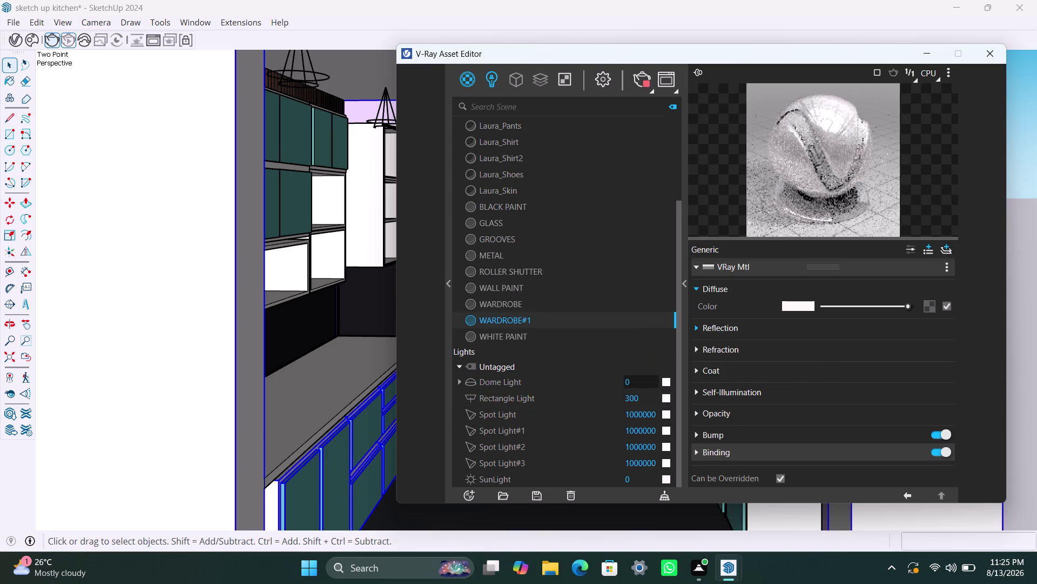
click(654, 397)
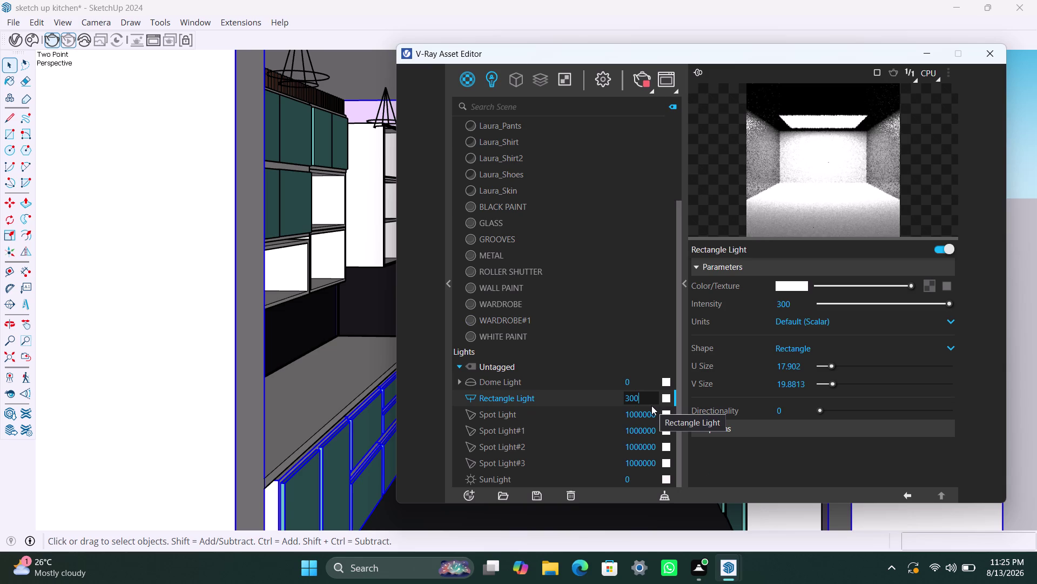
click(650, 414)
click(645, 403)
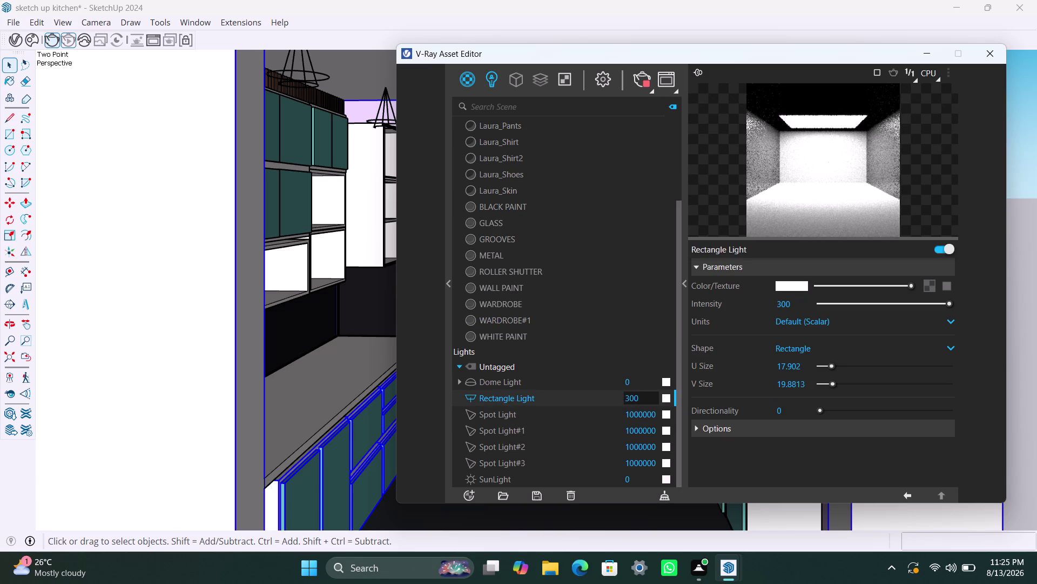
Reselect the Rectangle Light and set its intensity to 100.
click(657, 413)
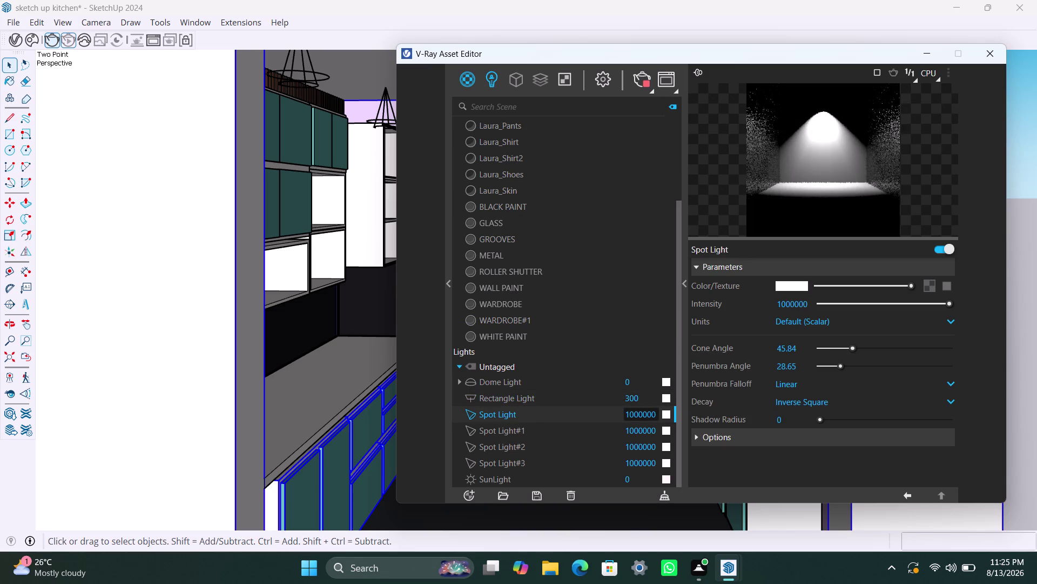
click(642, 400)
drag(643, 400, 641, 399)
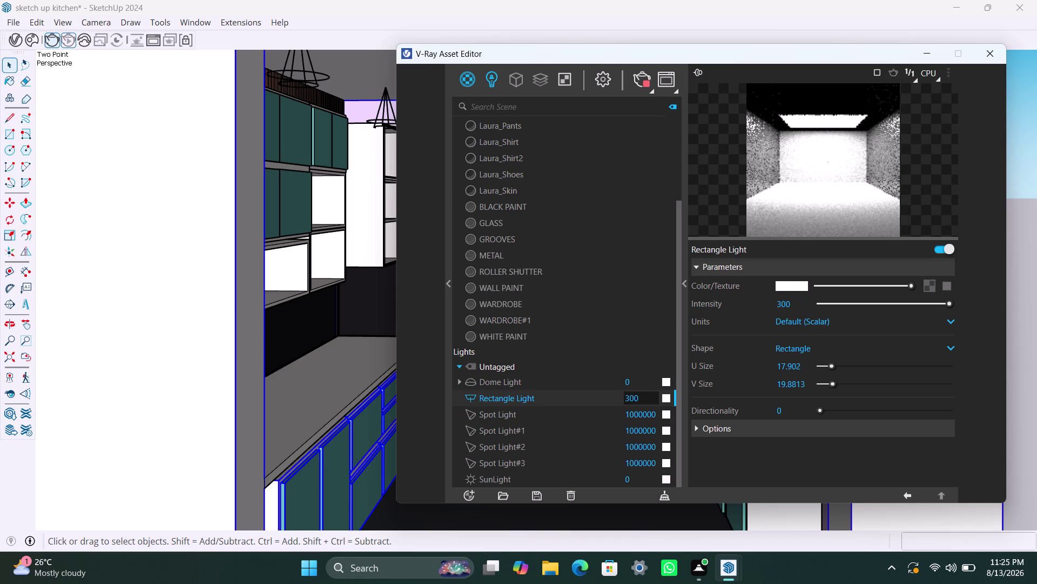
drag(641, 399, 616, 398)
text(100)
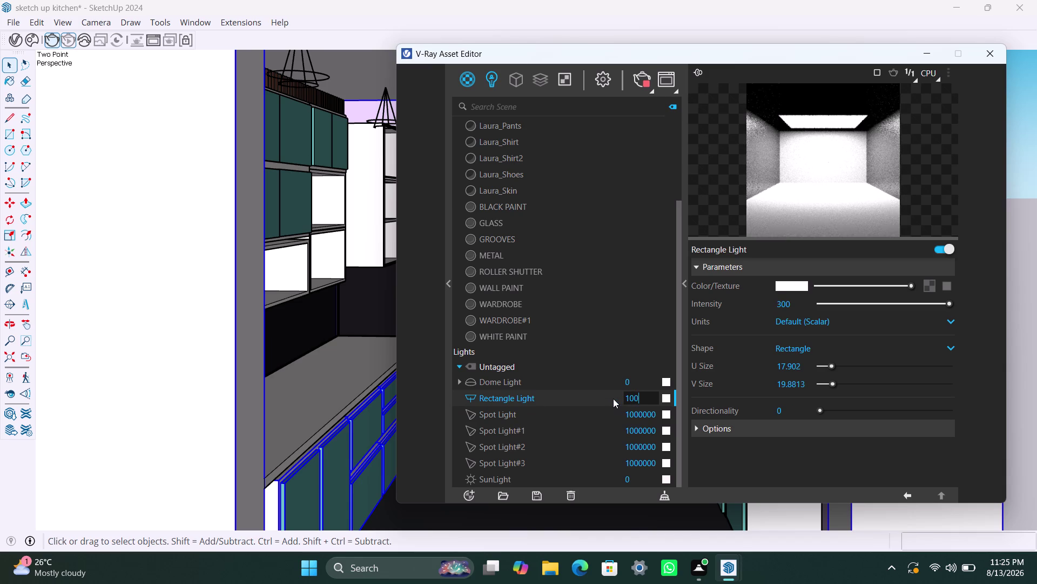
click(661, 347)
Lower the Rectangle Light intensity to 50.
click(652, 404)
click(654, 416)
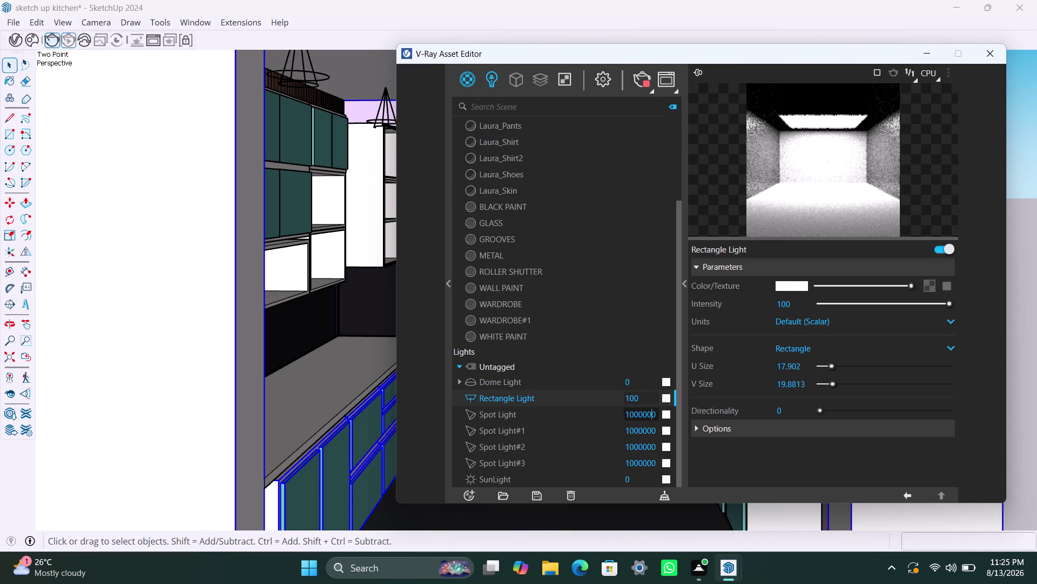
click(646, 398)
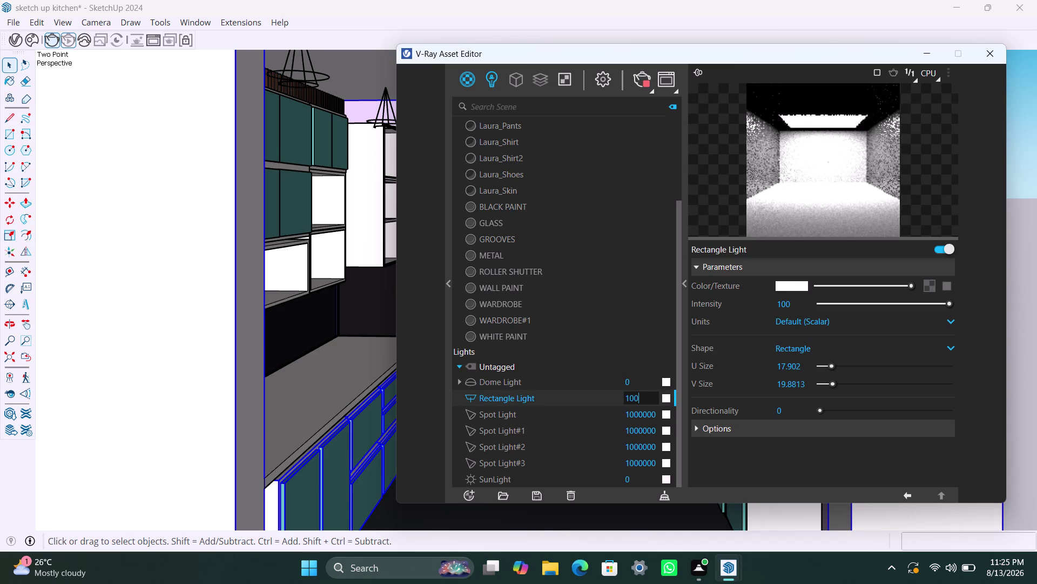
drag(646, 398, 612, 403)
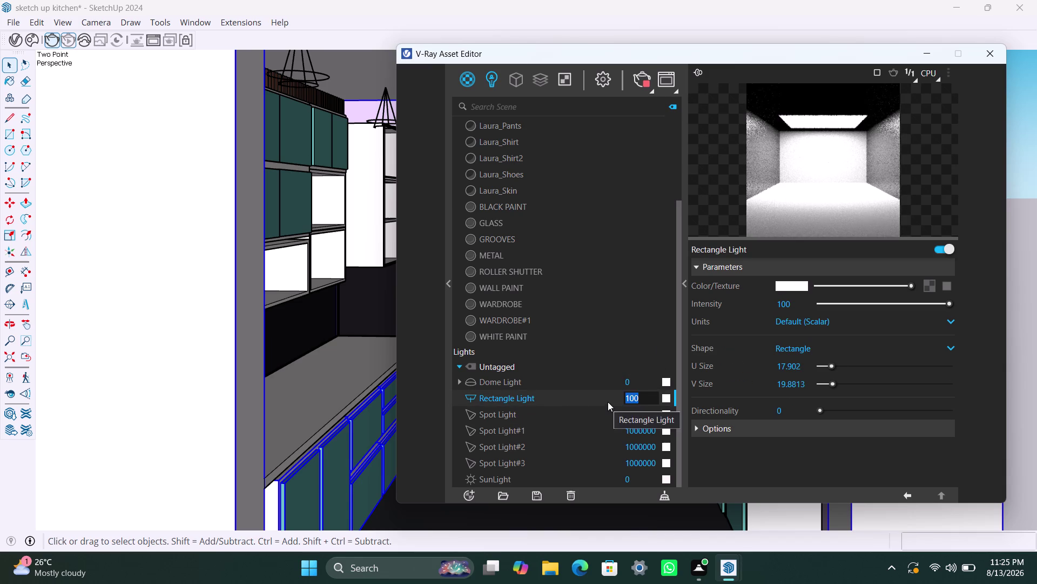
text(50)
click(619, 330)
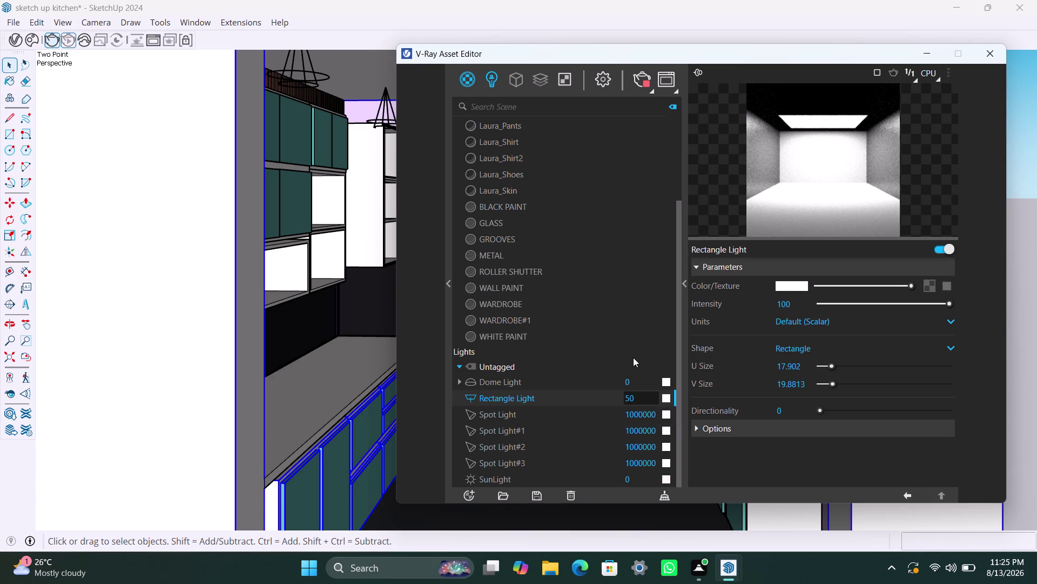
Set the Rectangle Light intensity to 60.
click(642, 396)
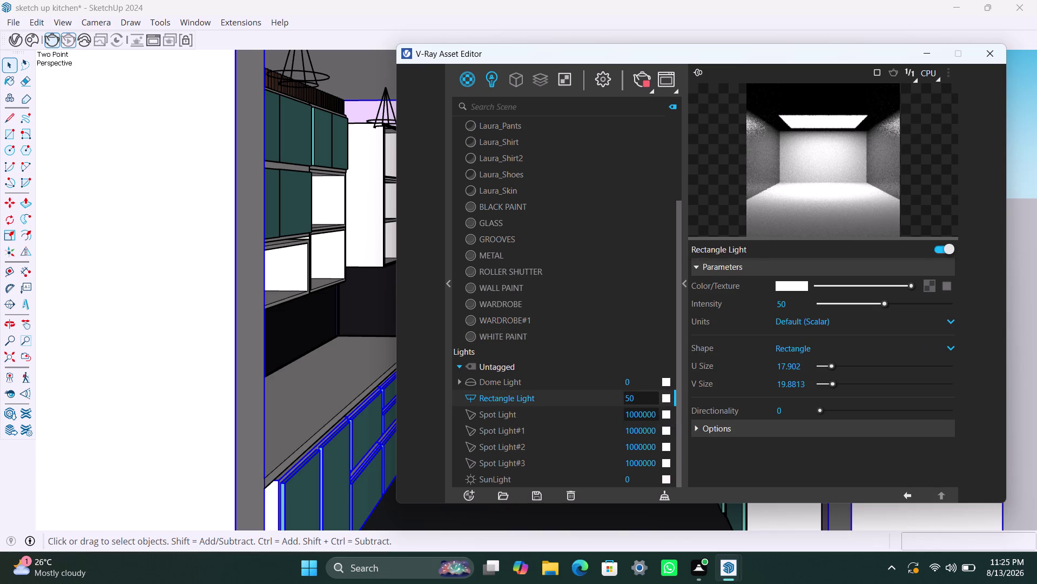
drag(644, 397, 611, 402)
text(60)
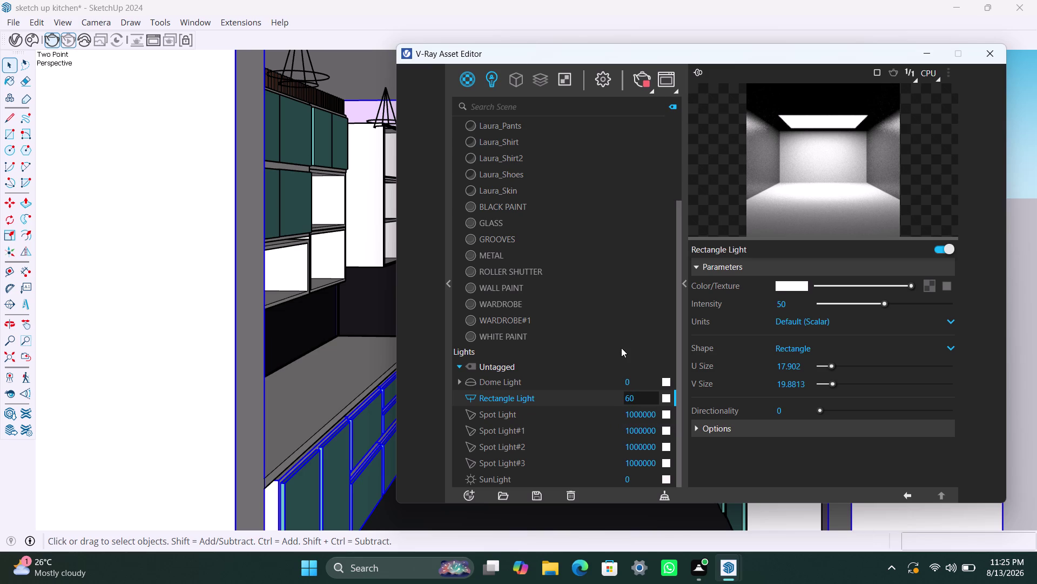
click(622, 341)
click(646, 396)
click(635, 247)
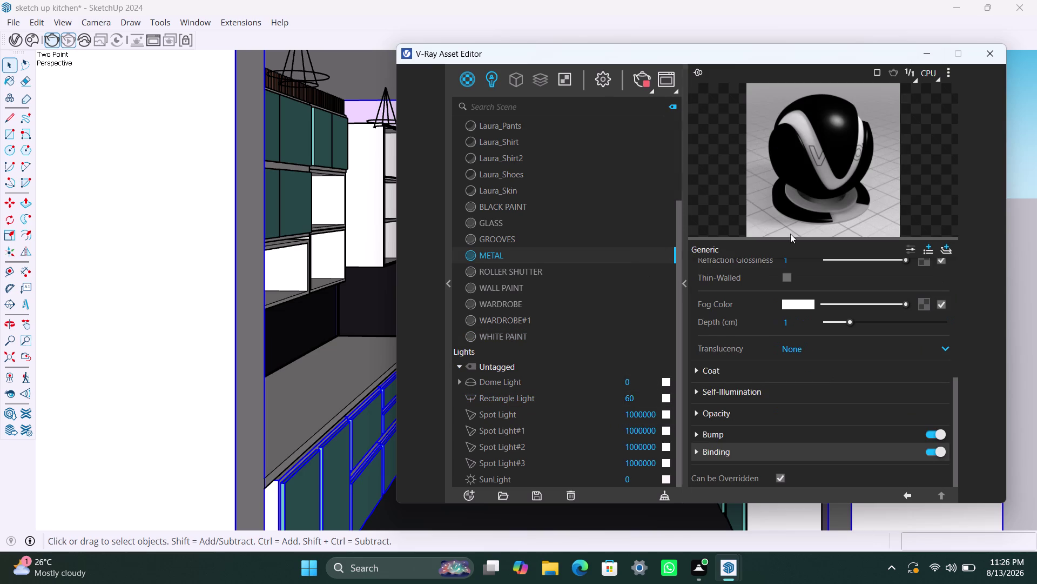
click(934, 54)
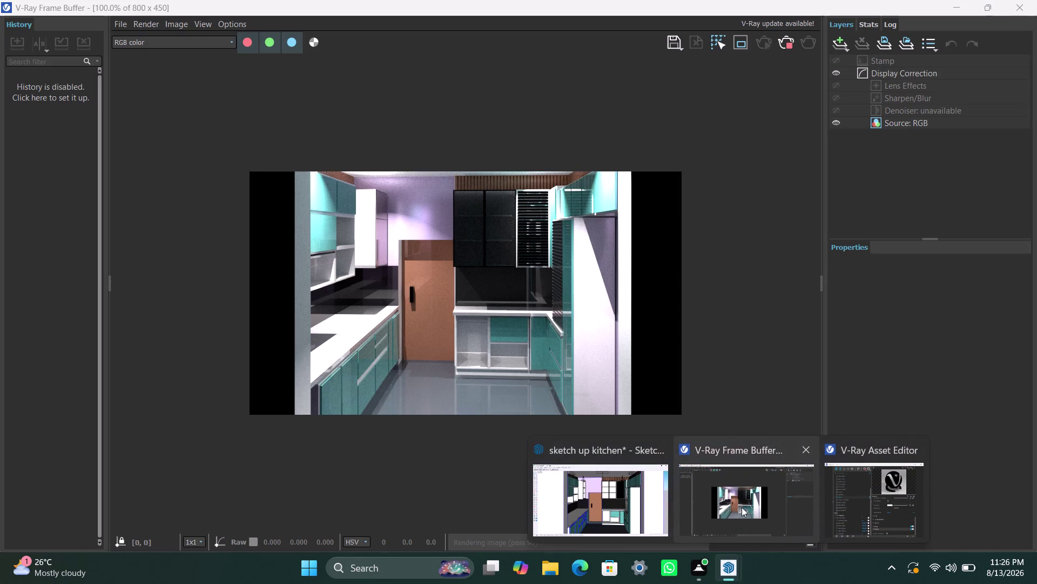
Zoom in and out on the refined kitchen render, then return to SketchUp.
click(742, 507)
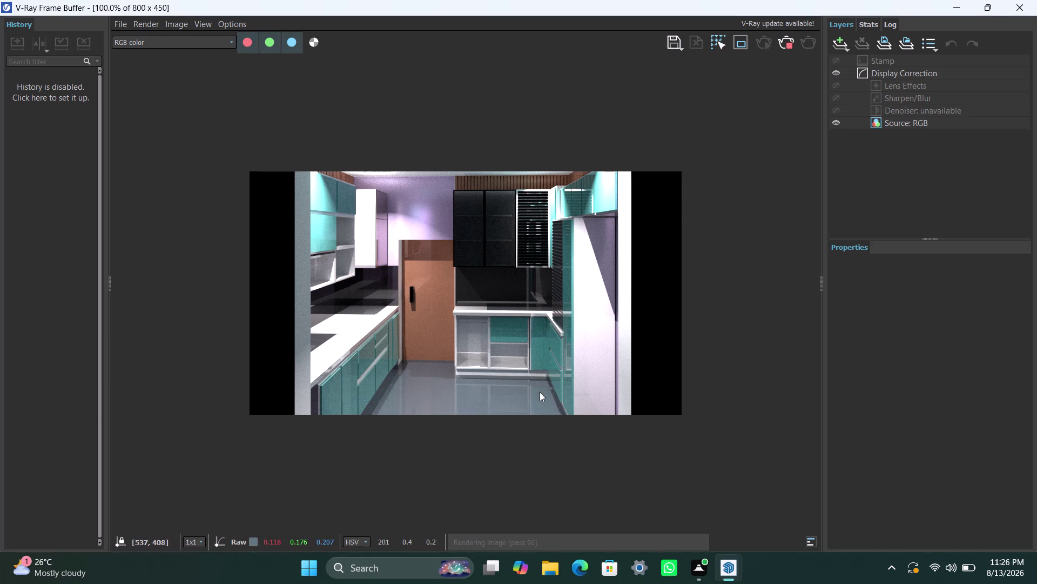
scroll(up, 3)
scroll(down, 3)
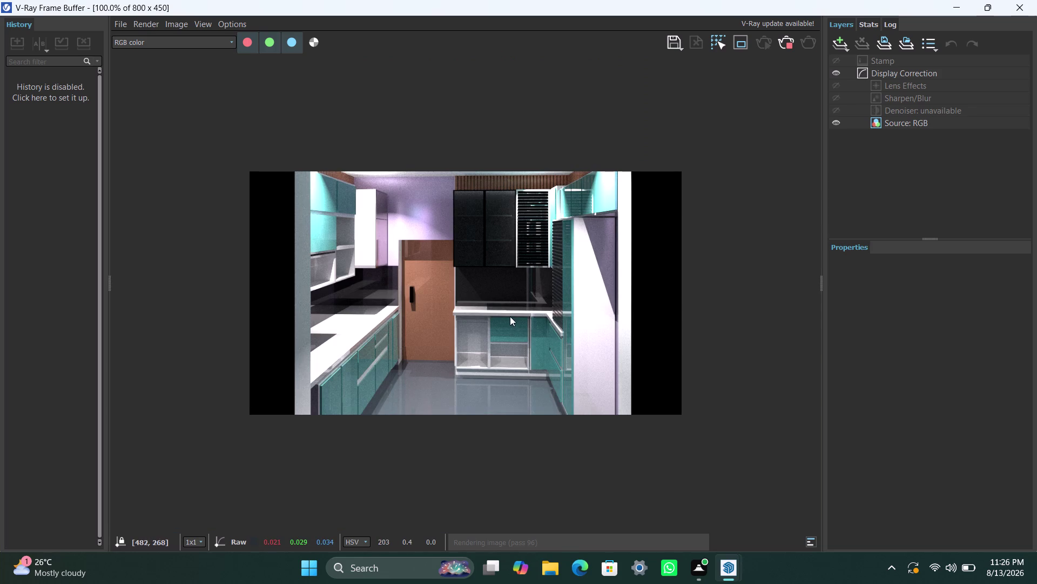
scroll(up, 3)
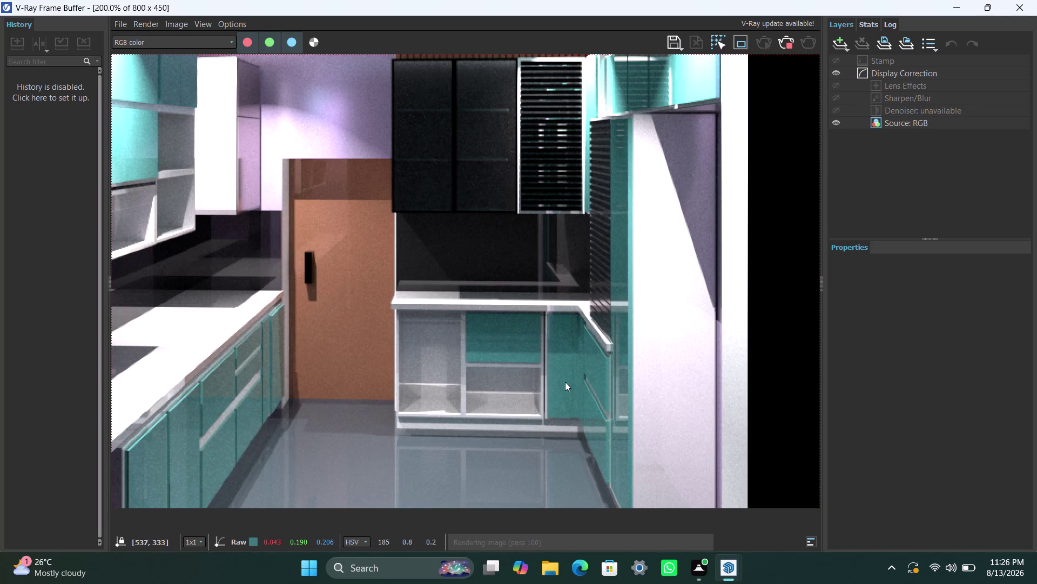
scroll(down, 3)
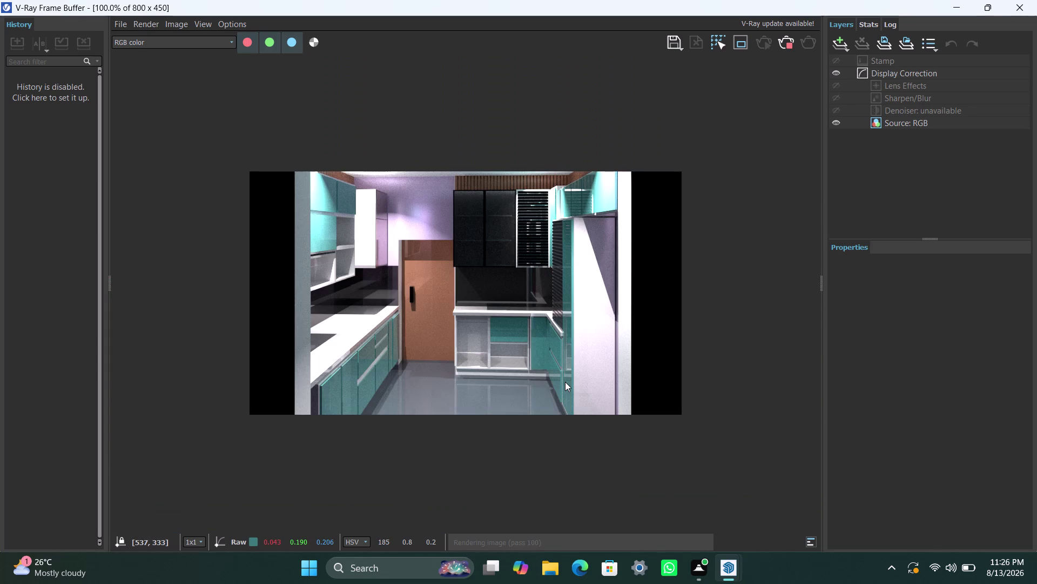
scroll(up, 3)
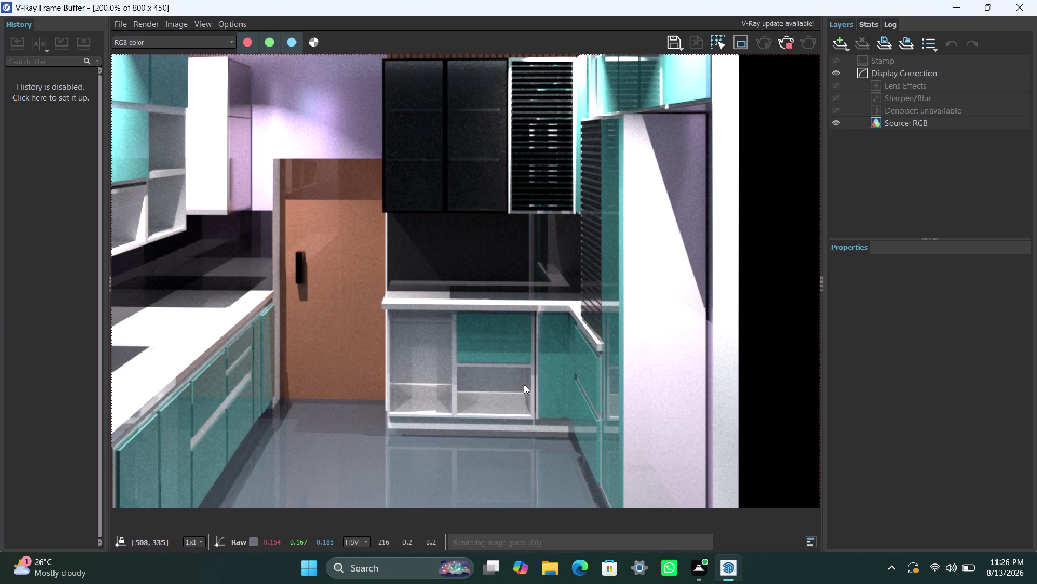
scroll(down, 3)
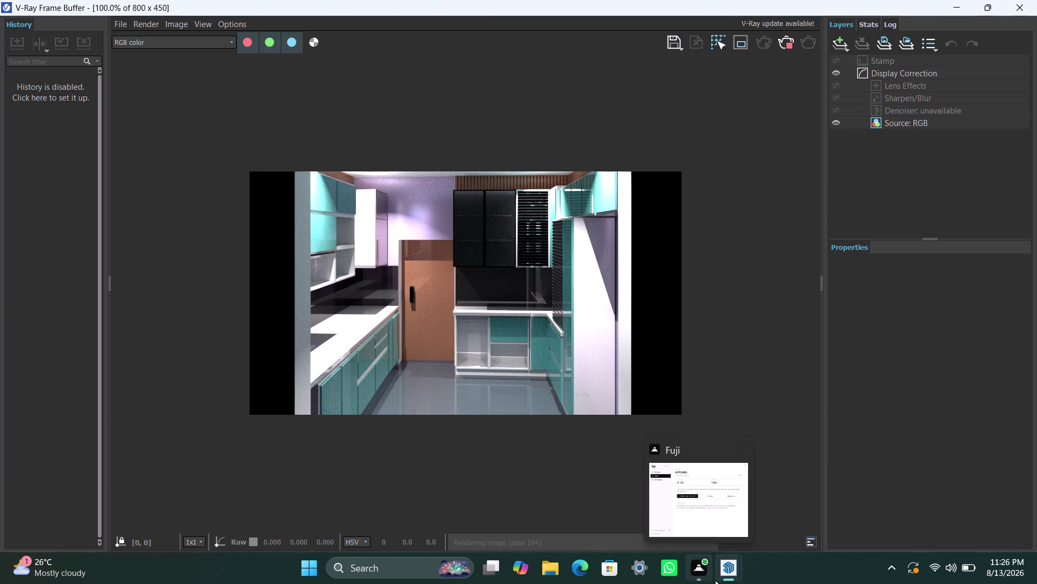
click(626, 511)
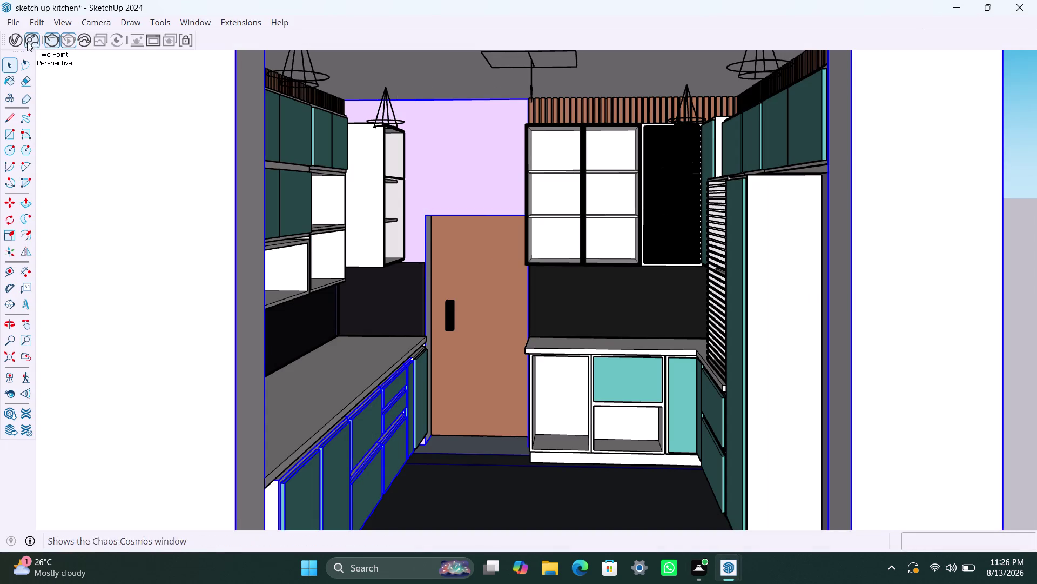
Reopen the V-Ray Asset Editor, scroll its list, and close it.
click(13, 45)
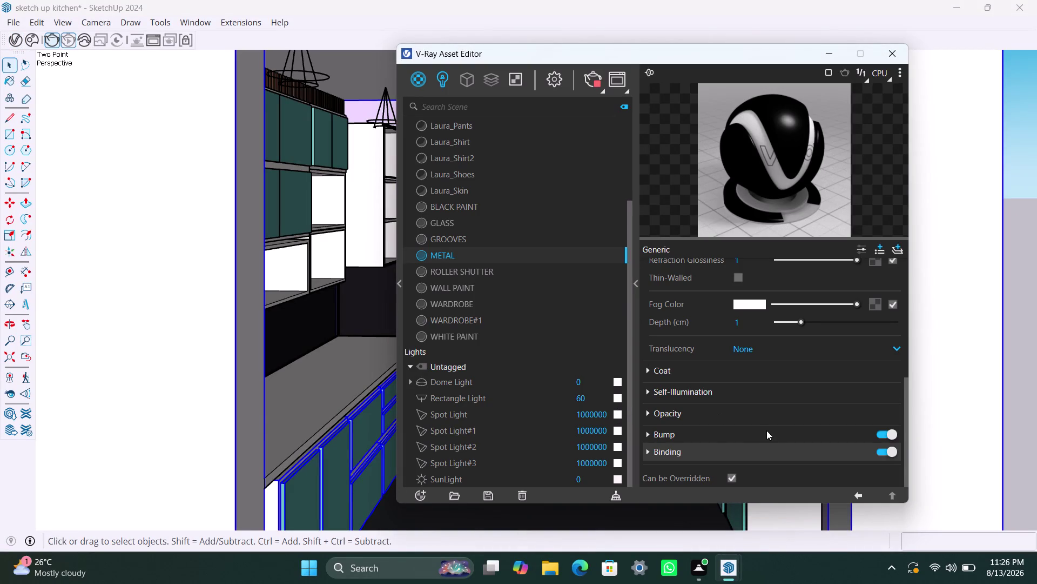
scroll(down, 3)
scroll(down, 3)
click(825, 57)
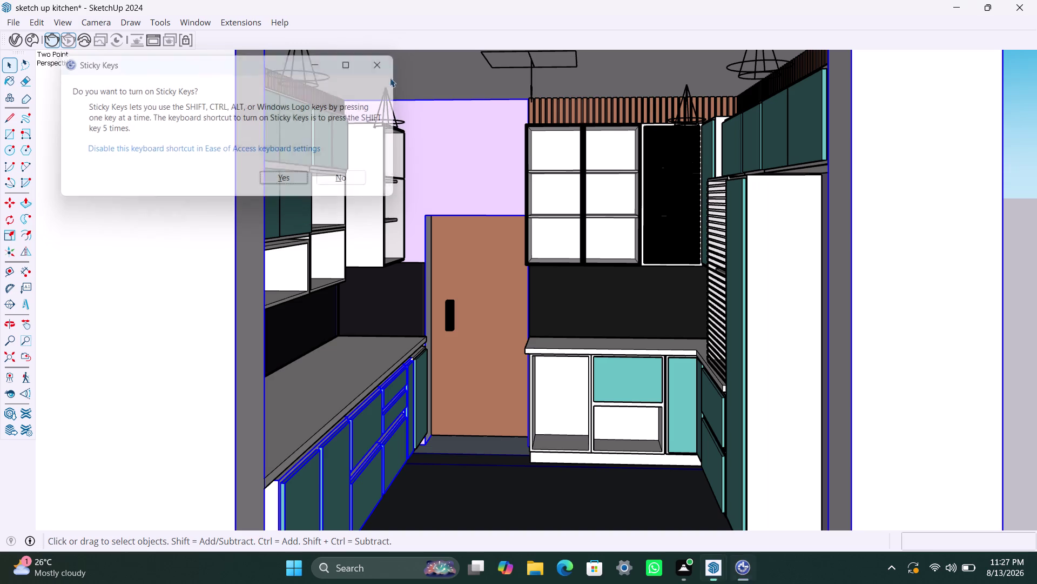
Save the kitchen model with Ctrl+S and switch back to the render window.
key(ctrl+s)
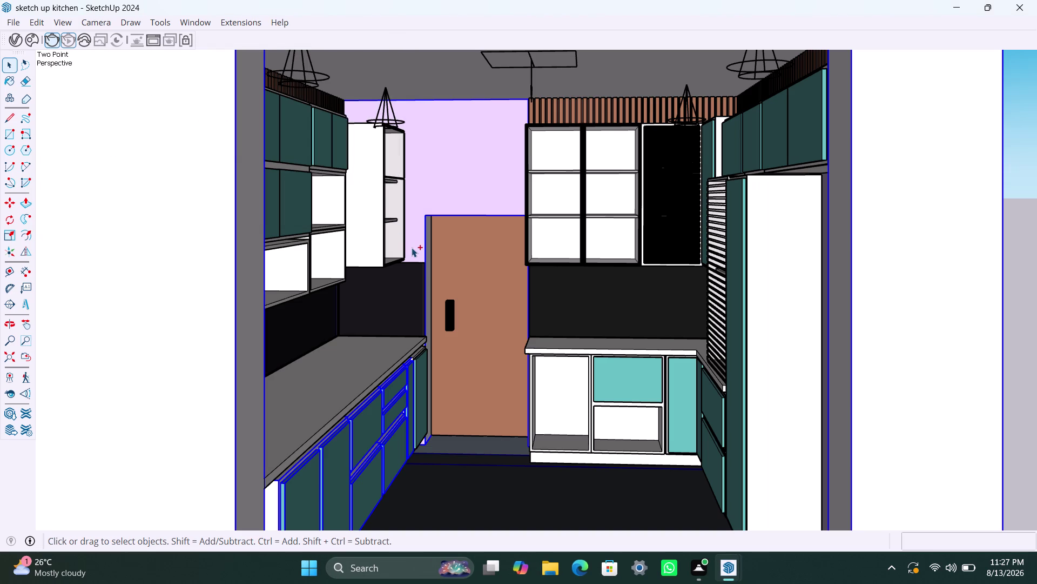
key(ctrl+s)
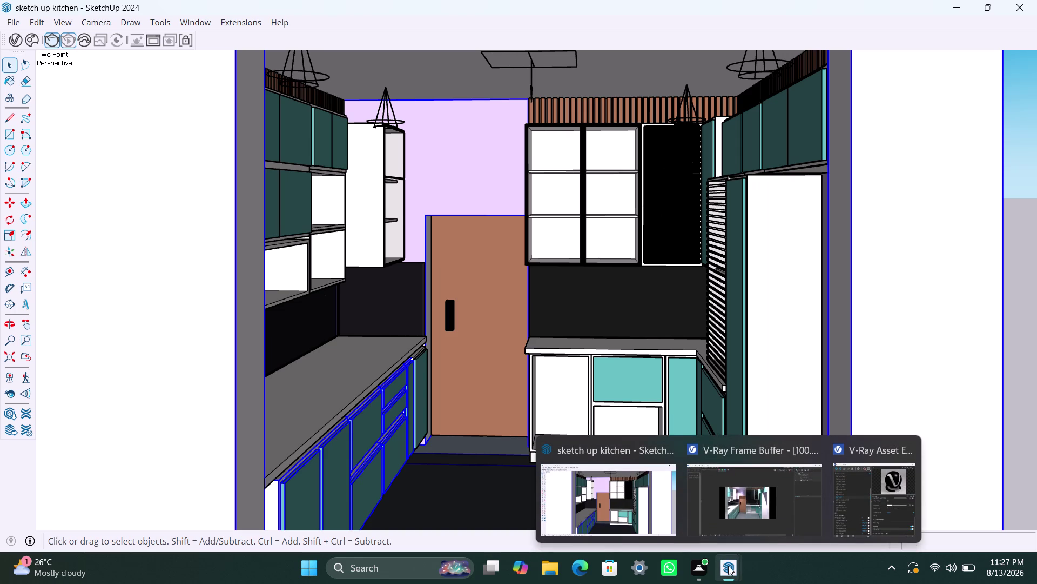
click(762, 509)
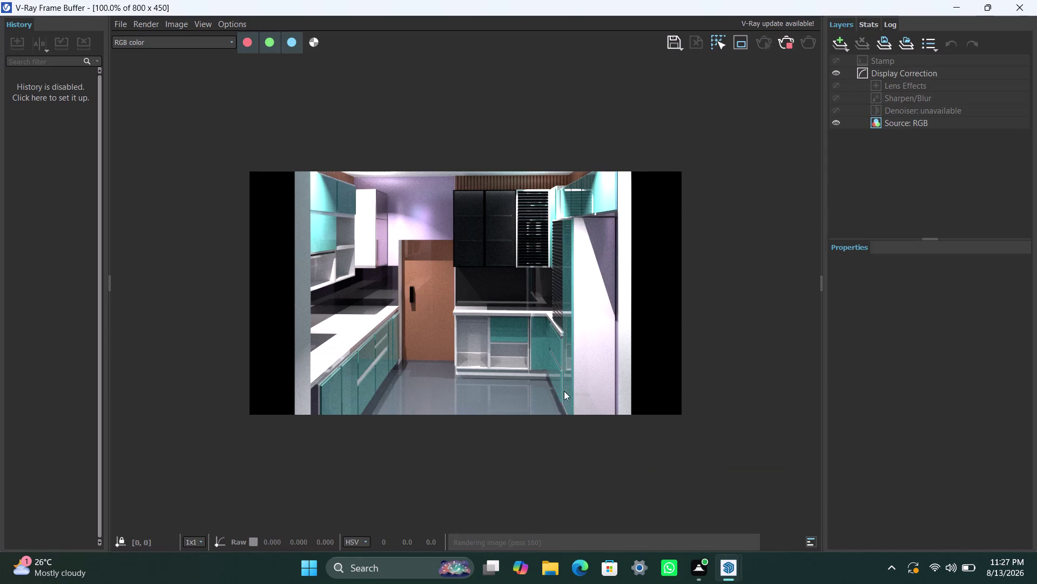
Zoom in and out on the kitchen render to check detail at later passes.
scroll(up, 3)
scroll(down, 3)
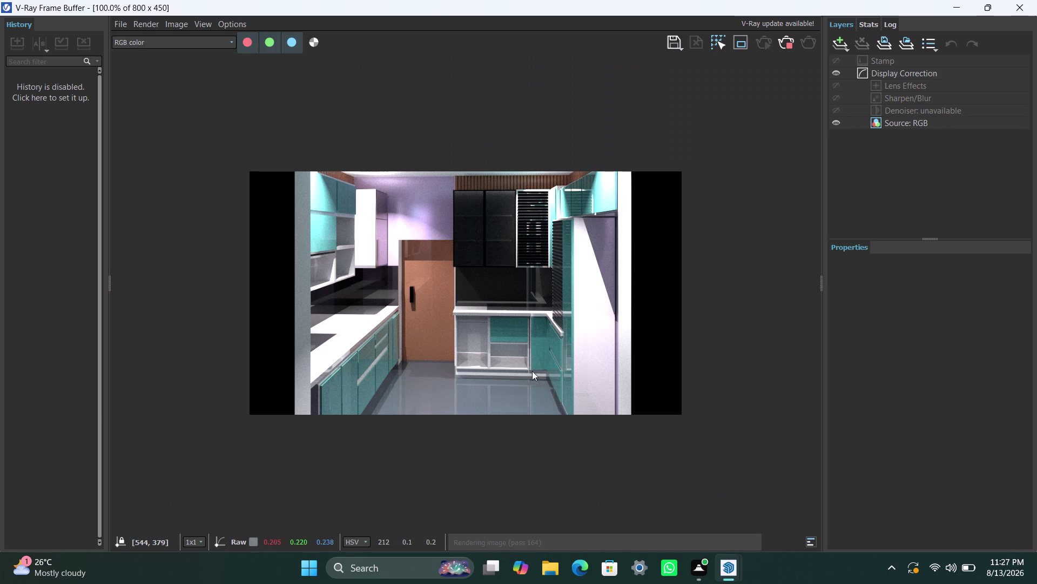
scroll(up, 3)
scroll(down, 3)
scroll(up, 3)
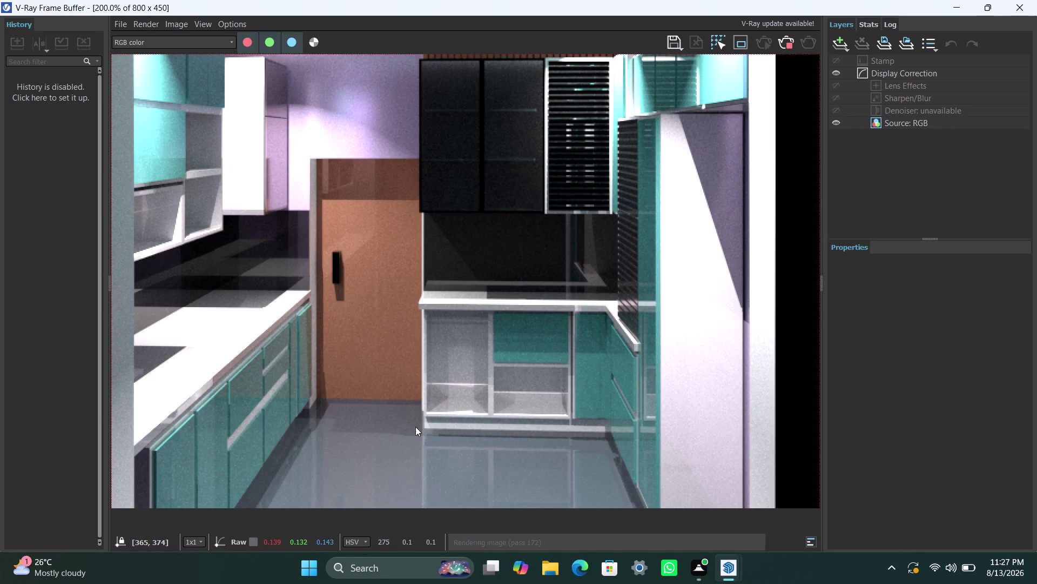
scroll(down, 3)
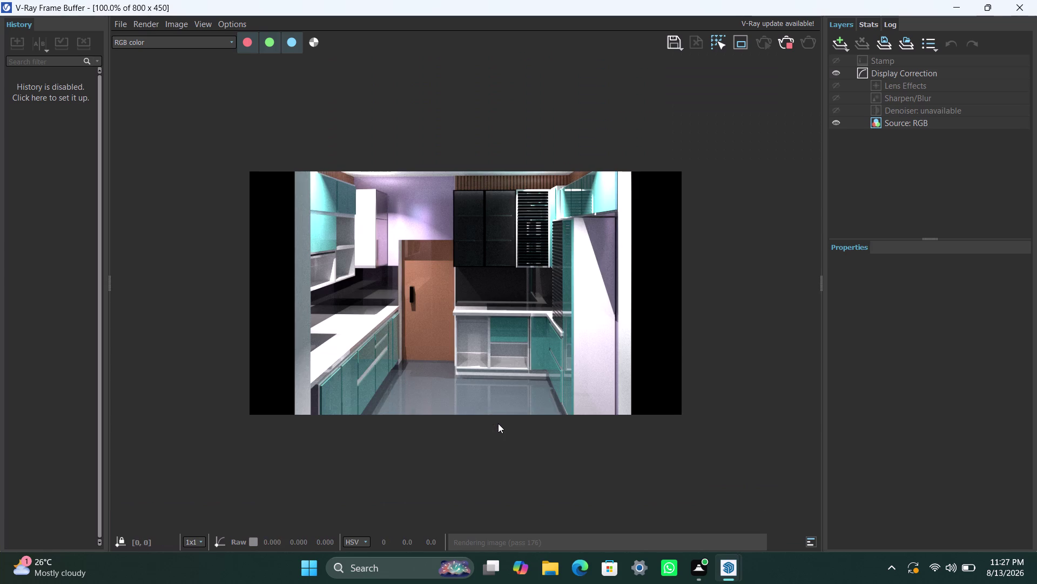
scroll(up, 3)
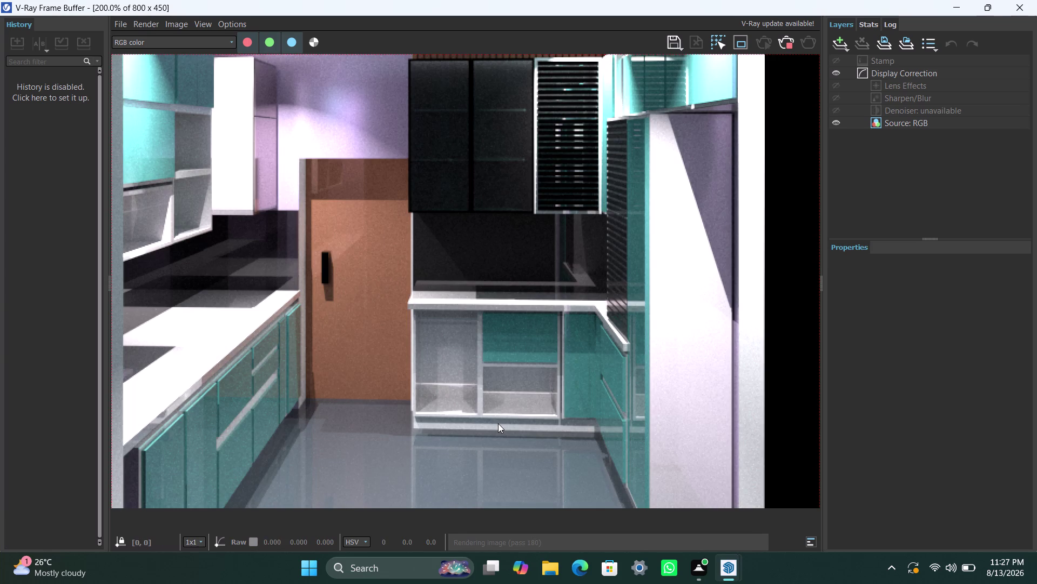
scroll(down, 3)
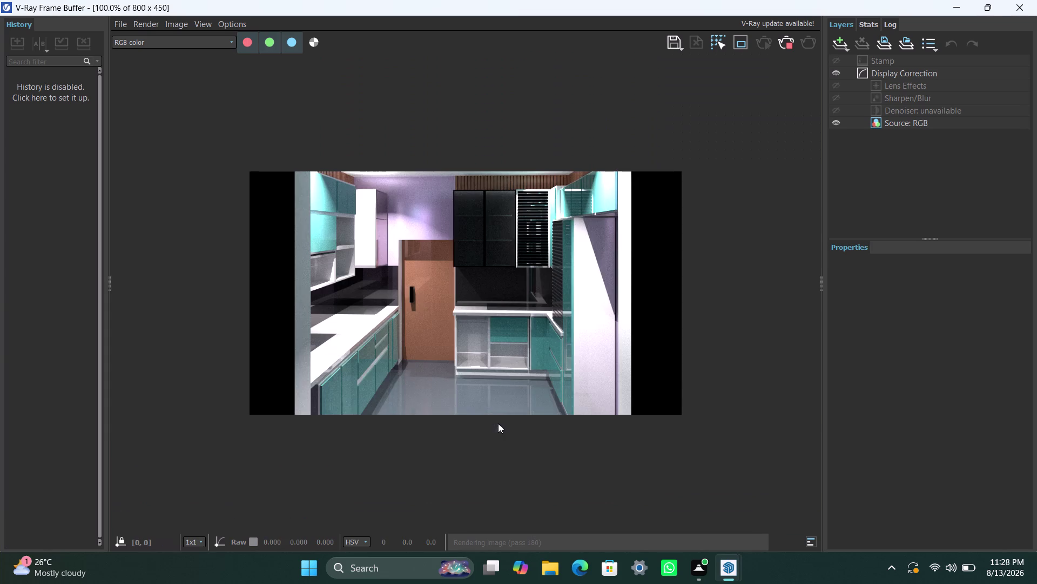
scroll(up, 3)
scroll(down, 3)
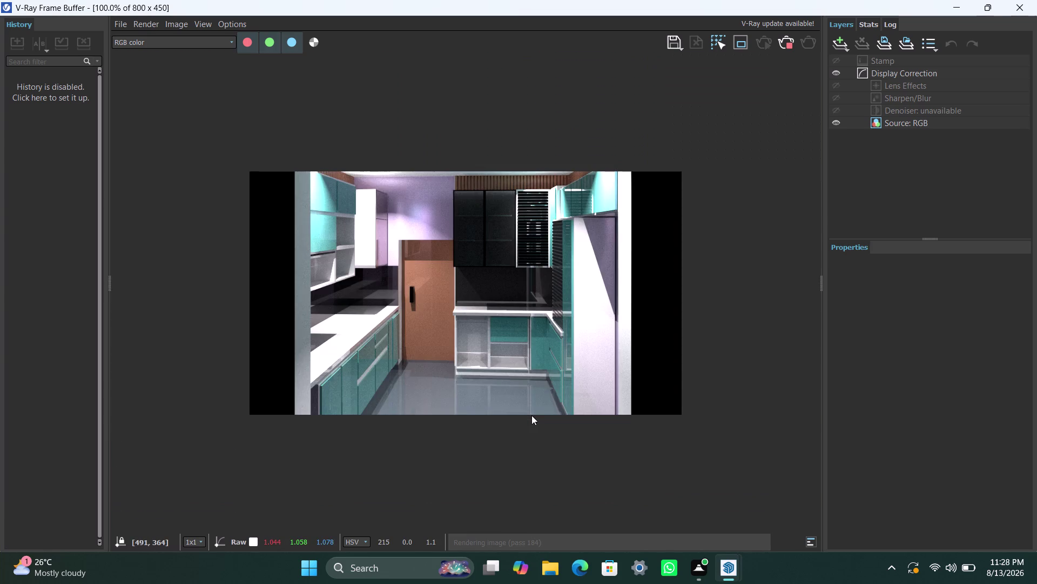
scroll(up, 3)
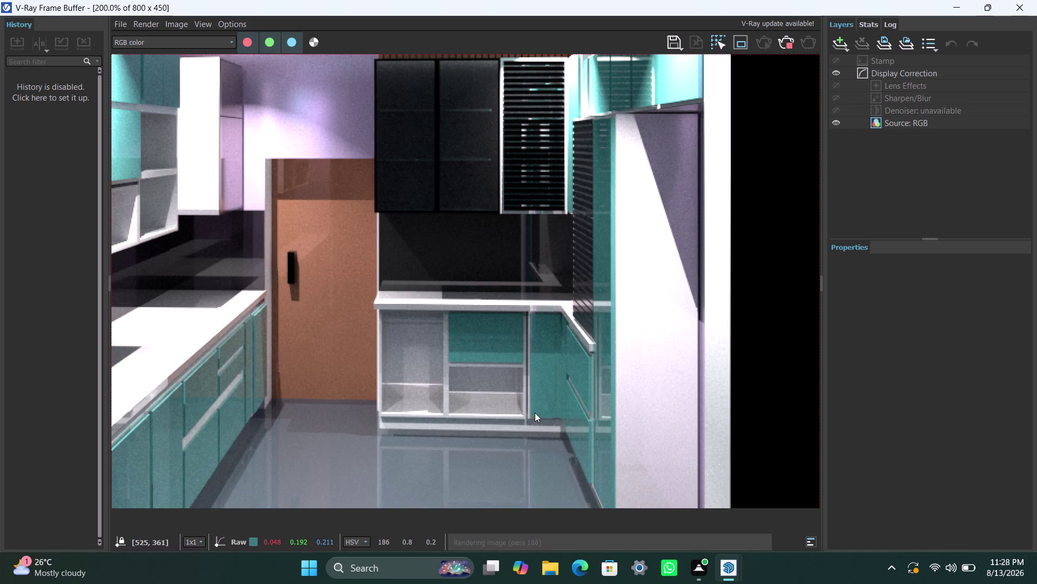
scroll(down, 3)
Keep zooming the render, then switch back to the SketchUp kitchen model.
scroll(up, 3)
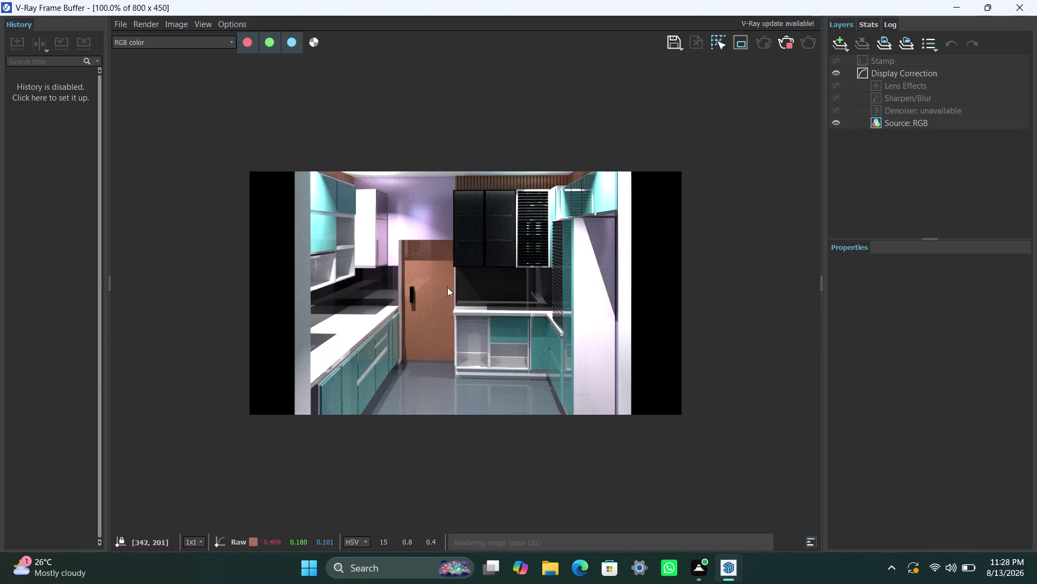
scroll(up, 3)
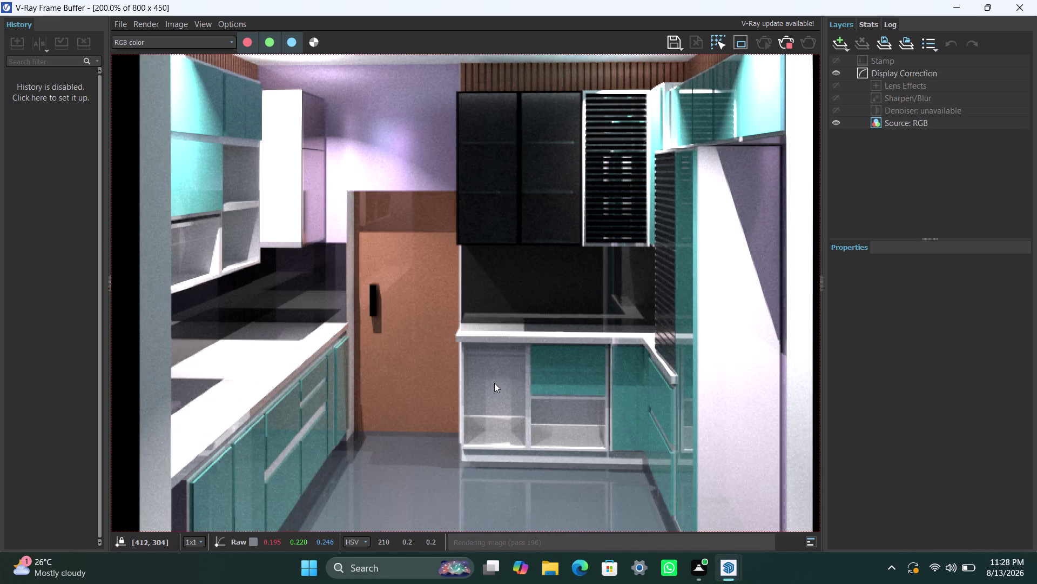
scroll(down, 3)
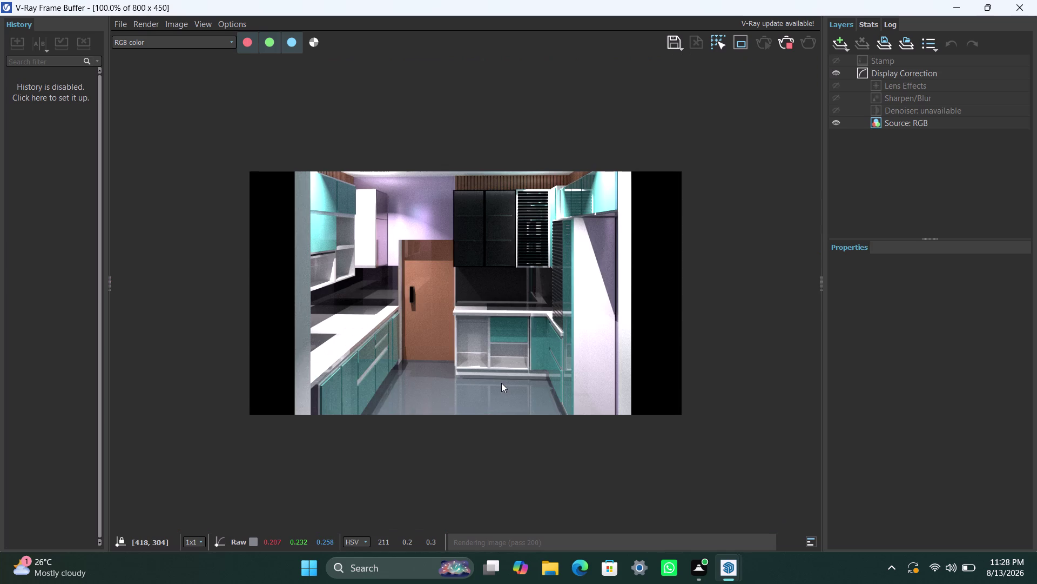
scroll(up, 3)
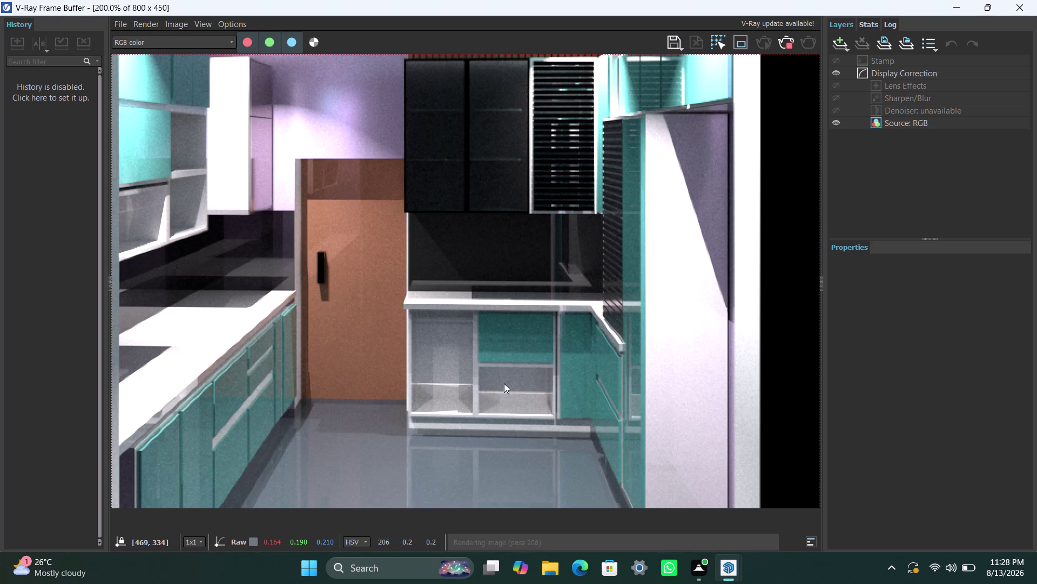
scroll(down, 3)
scroll(up, 3)
scroll(down, 3)
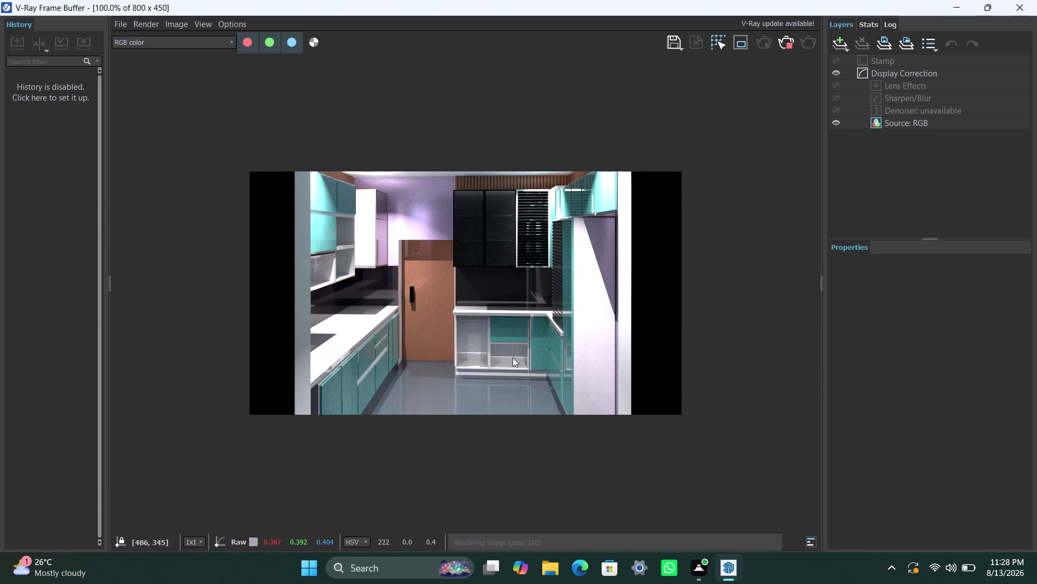
scroll(up, 3)
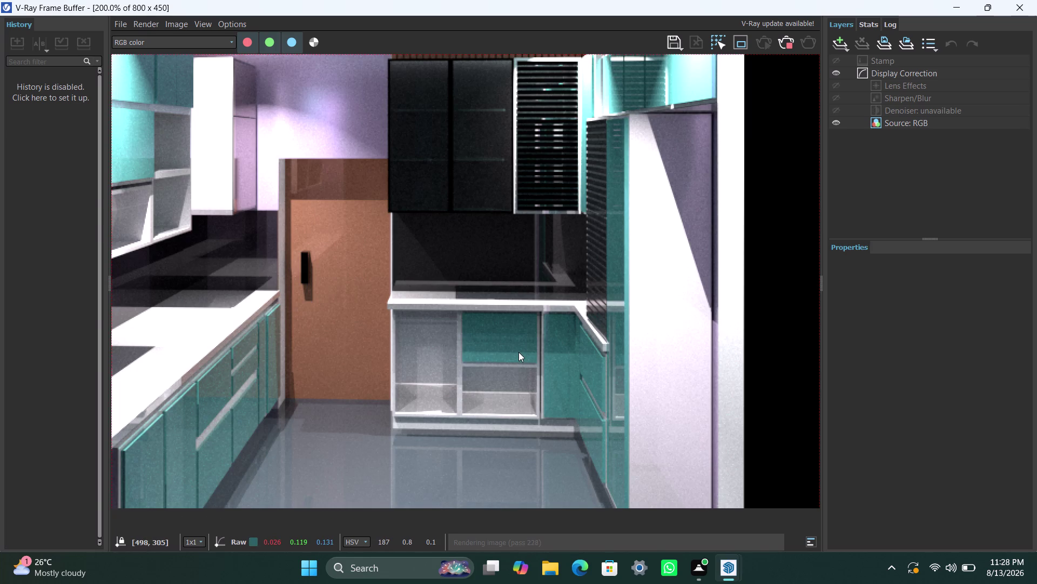
scroll(down, 3)
scroll(up, 3)
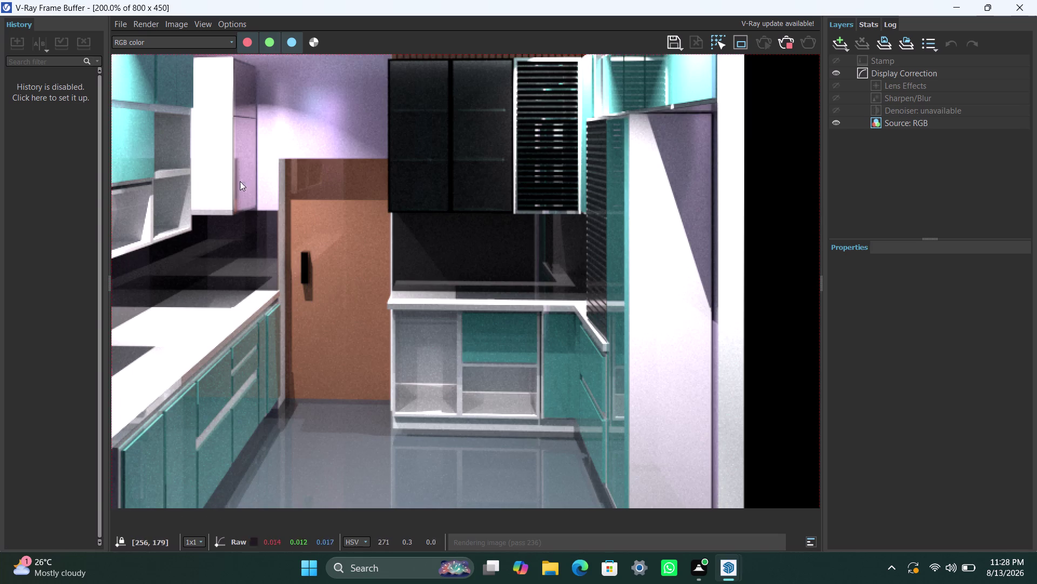
click(720, 566)
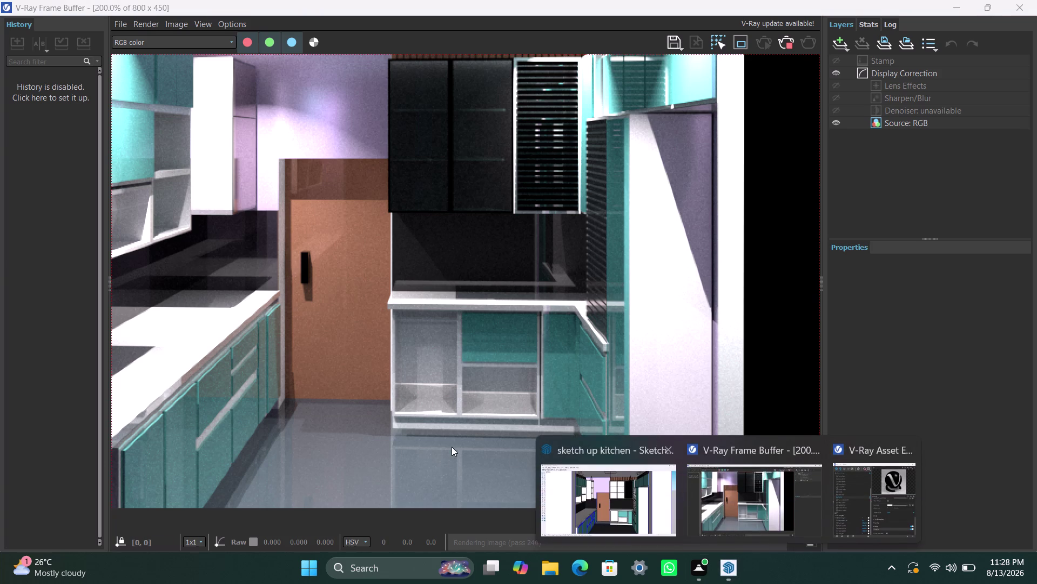
click(621, 485)
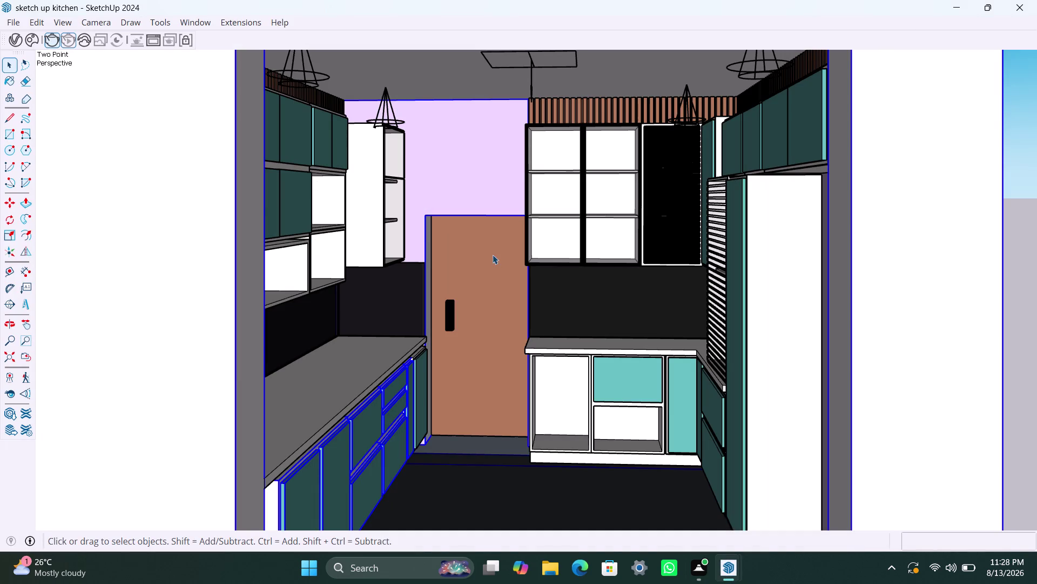
Select the GROOVES material, drag its Metalness slider, and set Surface Control to Roughness.
click(19, 43)
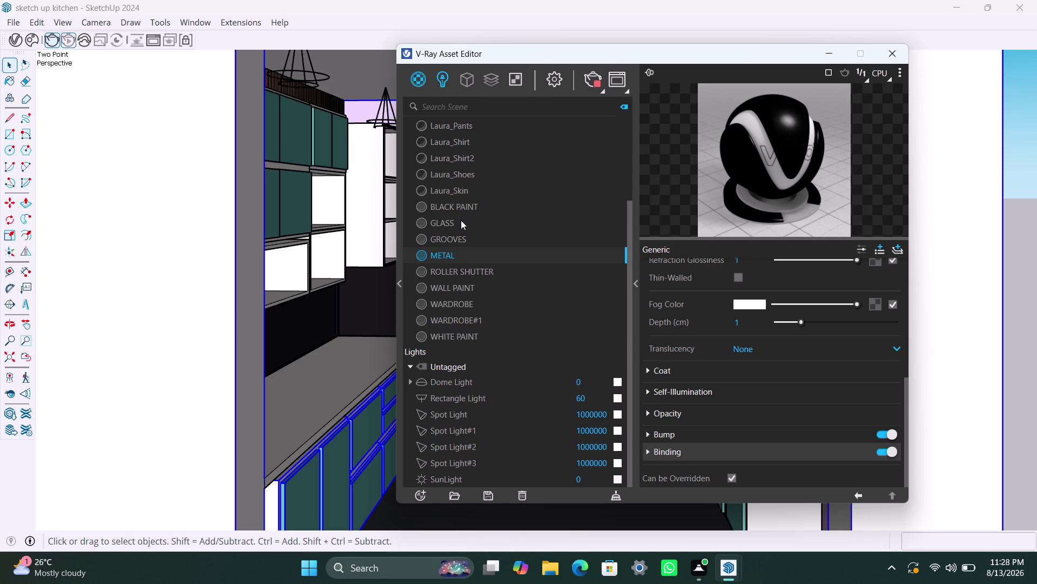
click(449, 238)
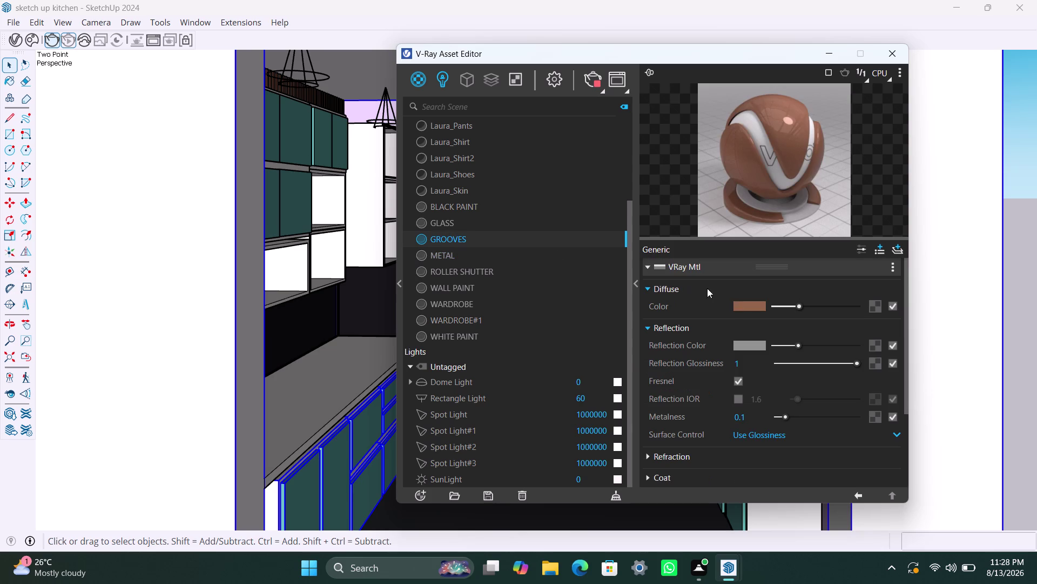
drag(784, 416, 783, 415)
drag(783, 415, 759, 421)
click(804, 431)
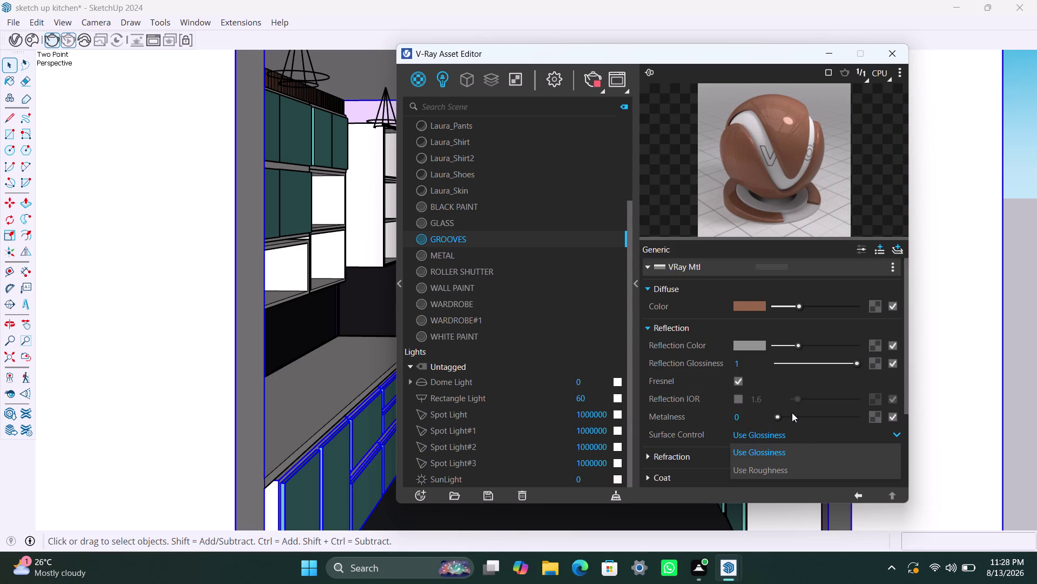
click(791, 413)
click(856, 438)
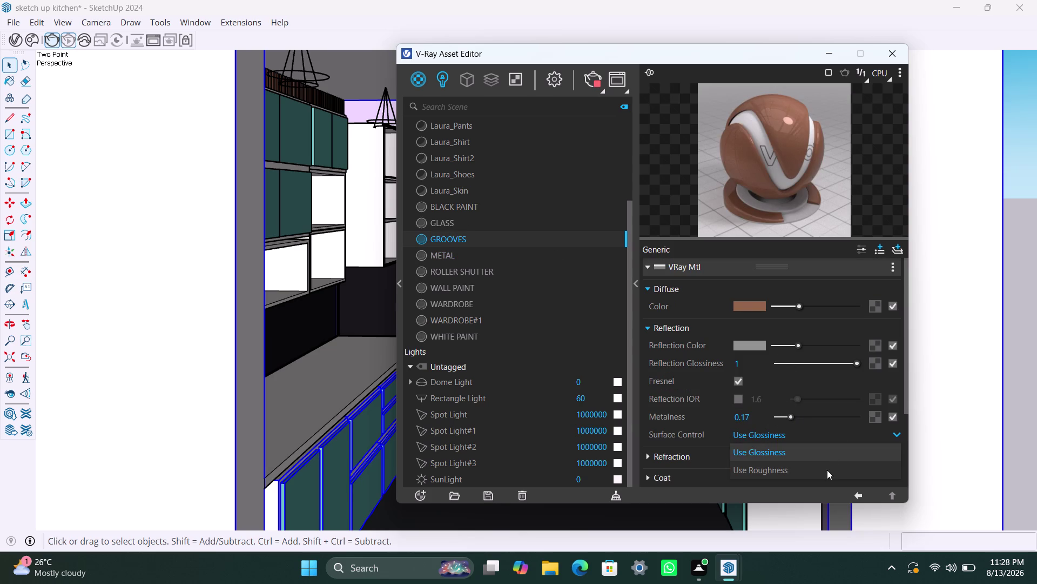
click(827, 469)
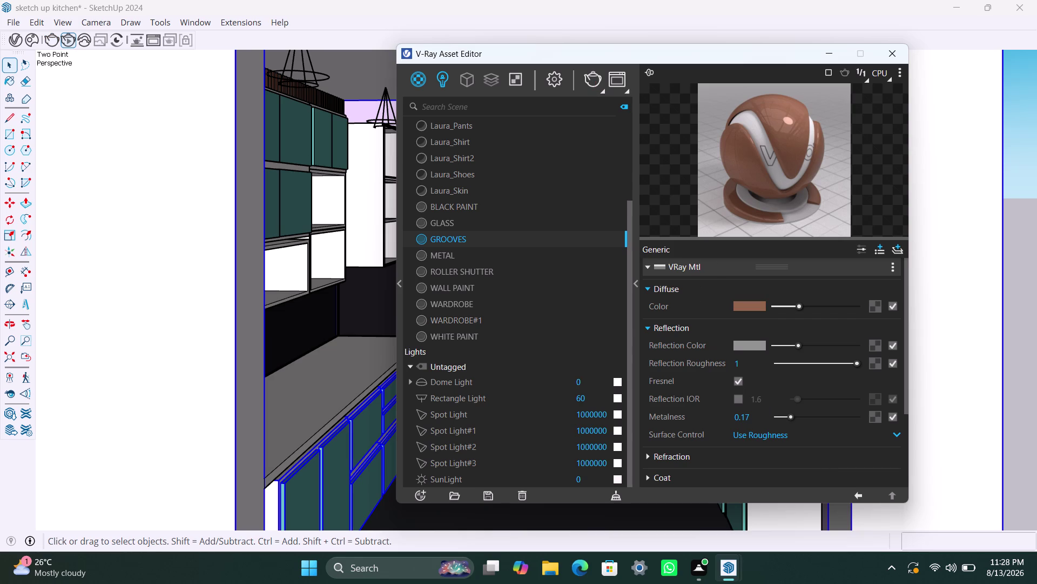
Switch GROOVES back to Glossiness, set metalness to 0.12, and close the editor.
drag(786, 414, 761, 416)
click(796, 418)
drag(796, 417, 832, 414)
drag(832, 415, 779, 418)
click(801, 429)
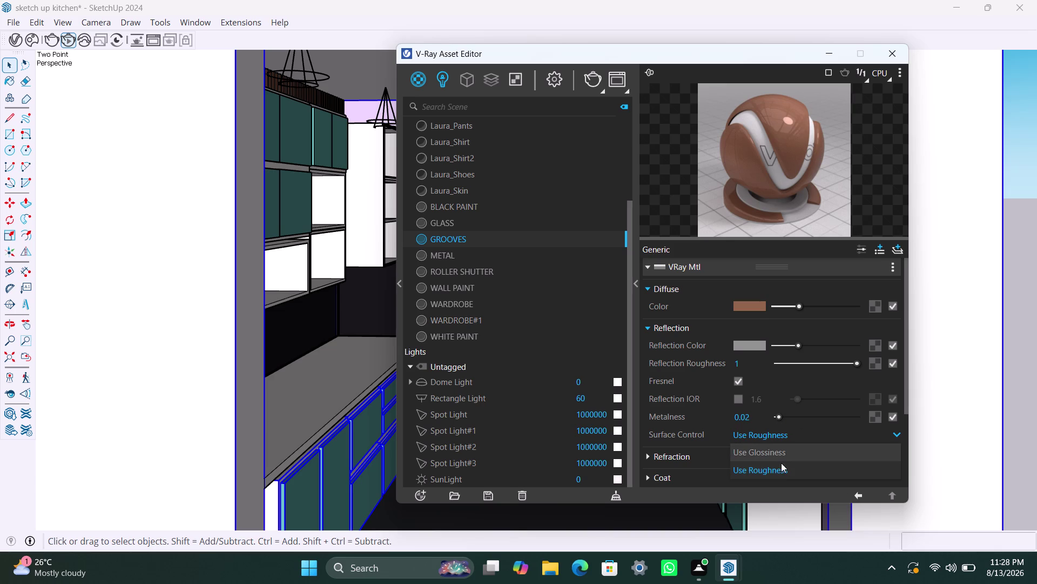
click(781, 467)
click(770, 436)
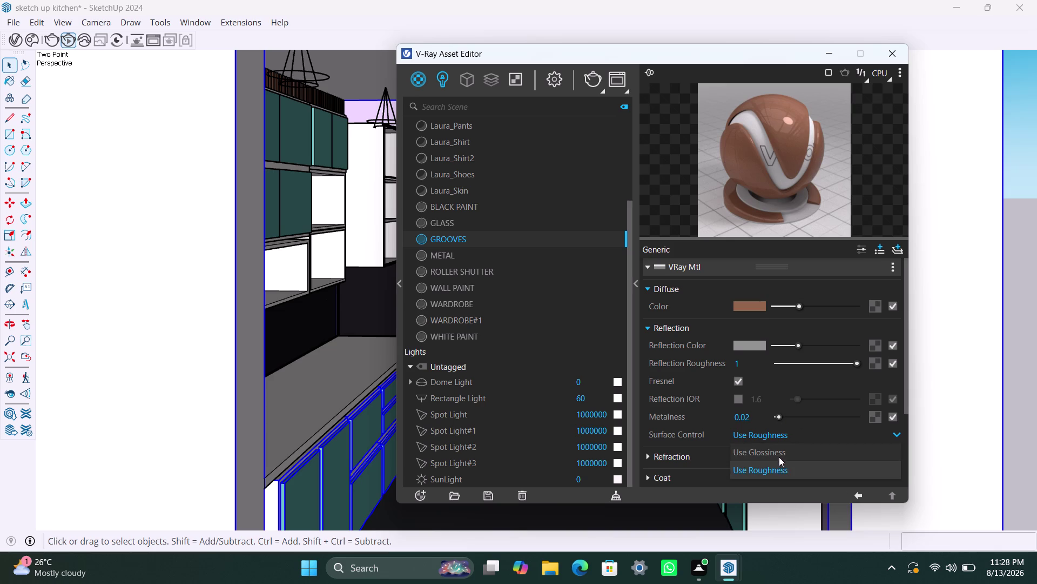
click(779, 456)
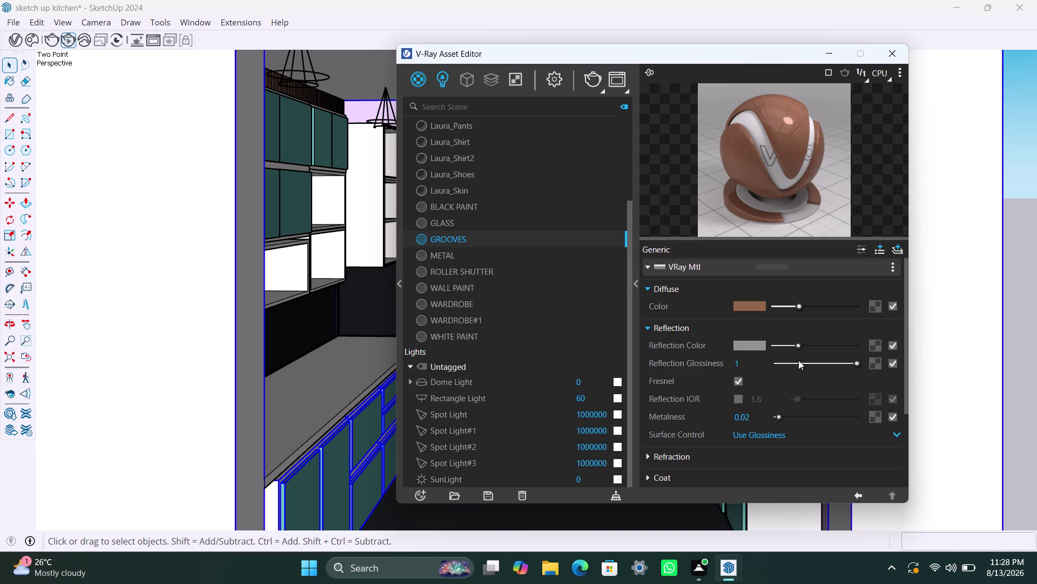
click(787, 416)
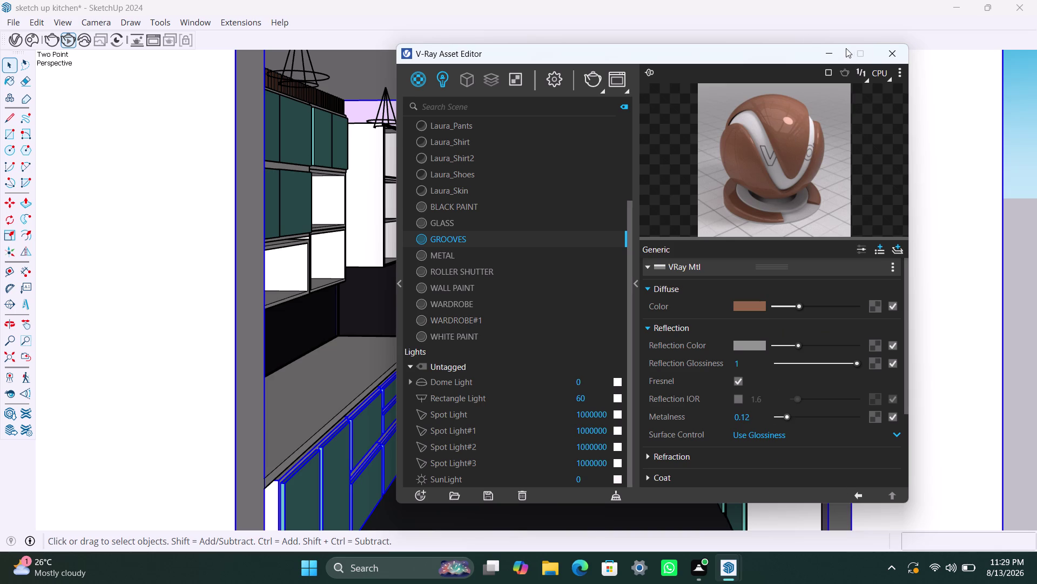
click(841, 54)
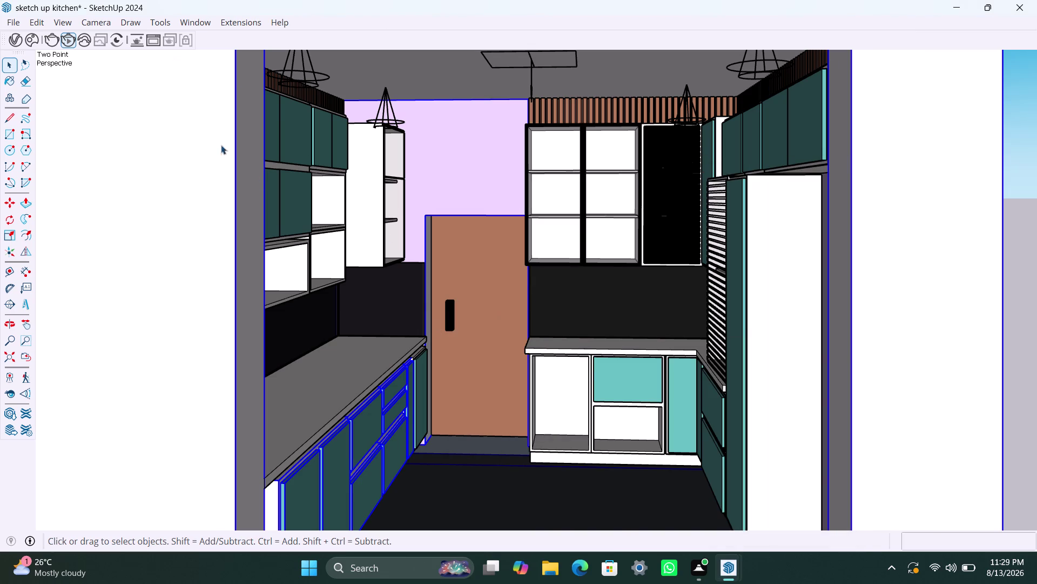
click(723, 564)
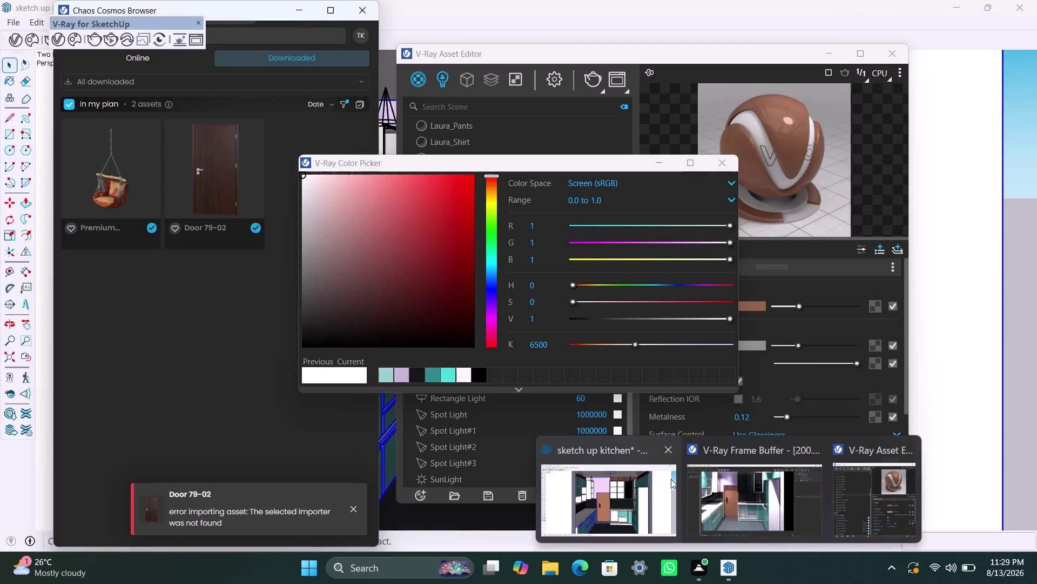
Bring up the kitchen render in the frame buffer and zoom in and out to inspect it.
click(731, 494)
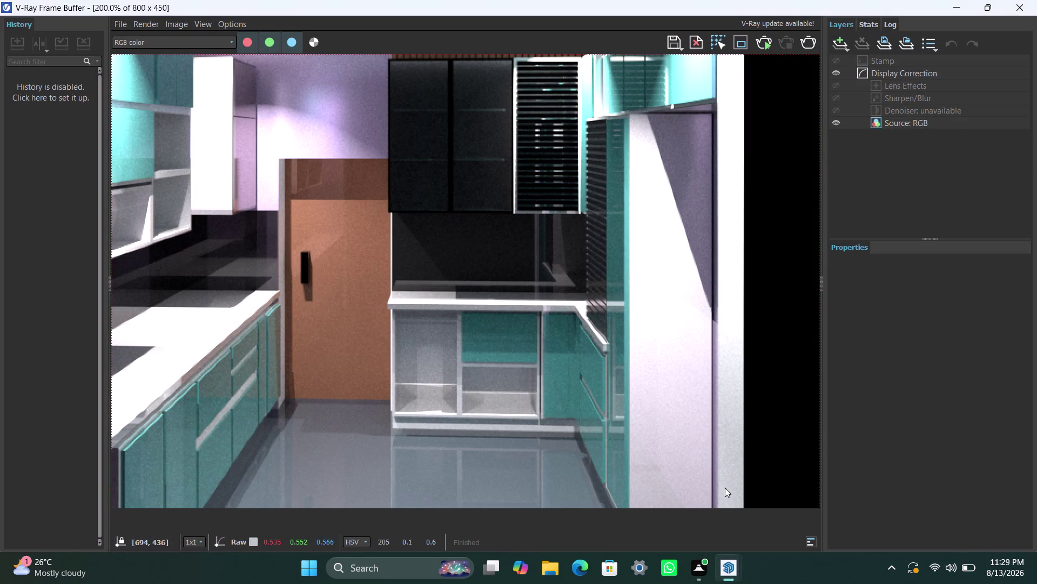
scroll(down, 3)
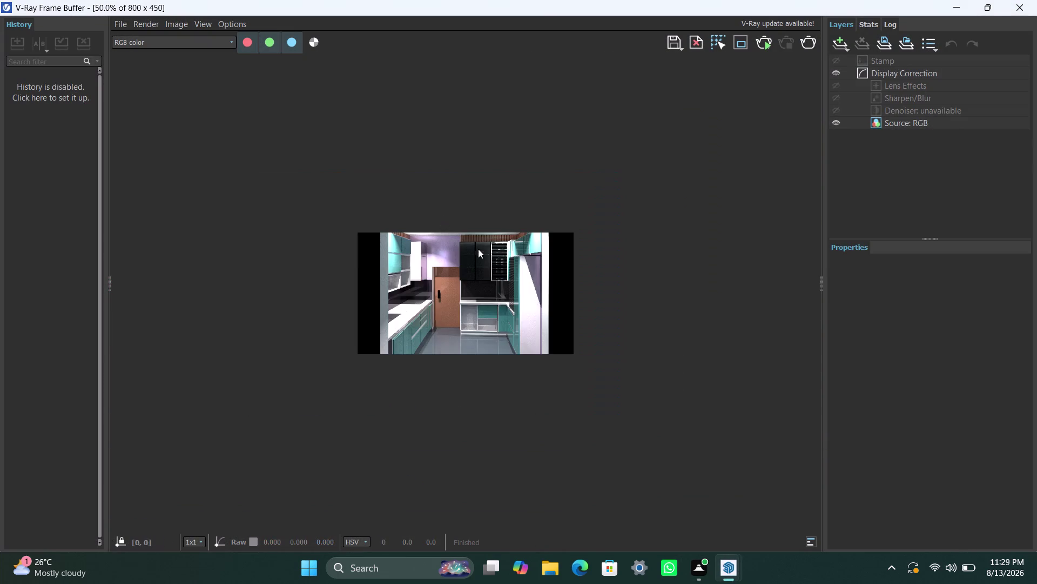
scroll(up, 3)
scroll(down, 3)
scroll(up, 3)
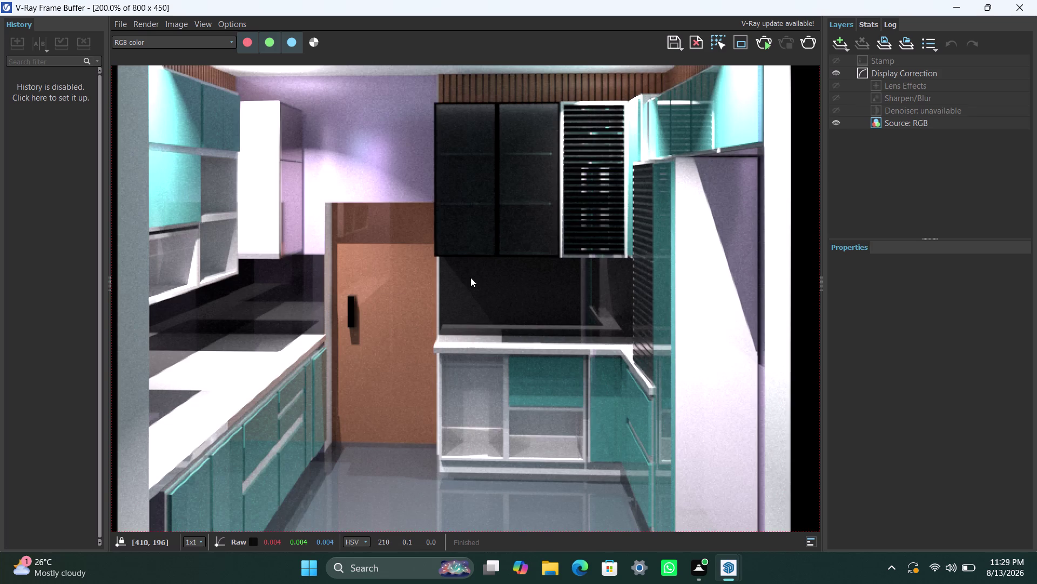
scroll(down, 3)
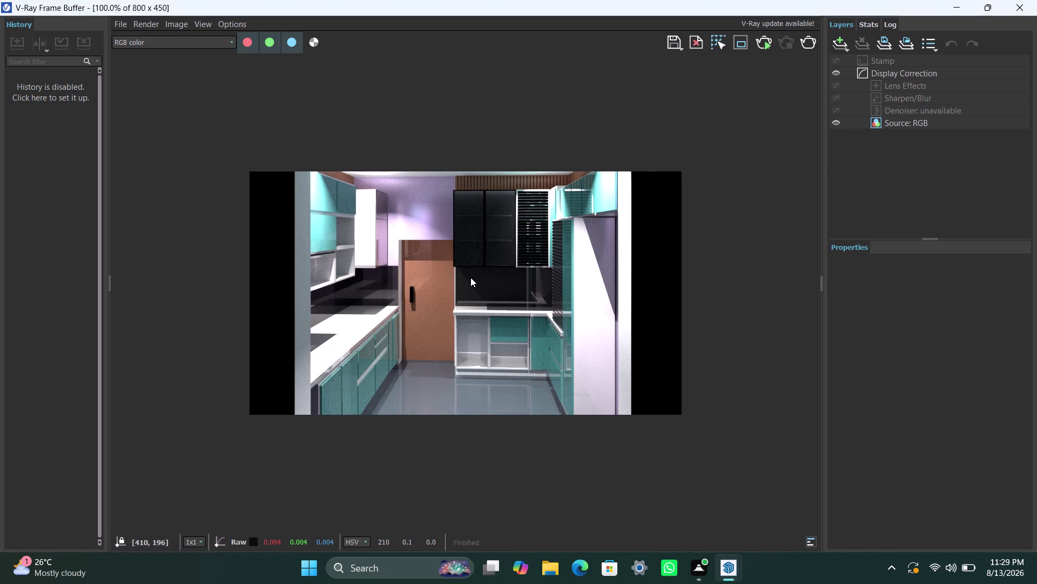
scroll(up, 3)
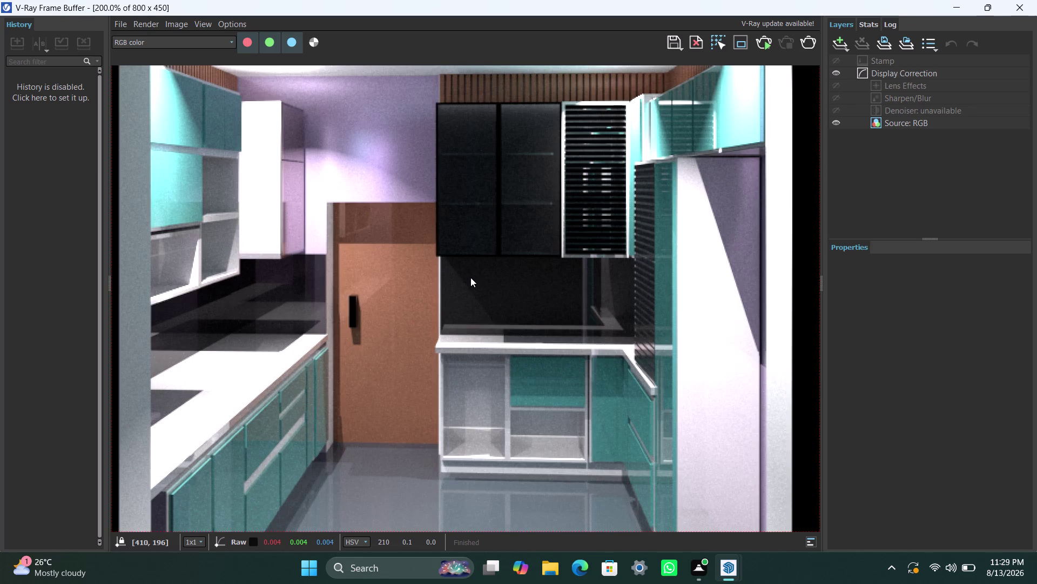
scroll(down, 3)
scroll(up, 3)
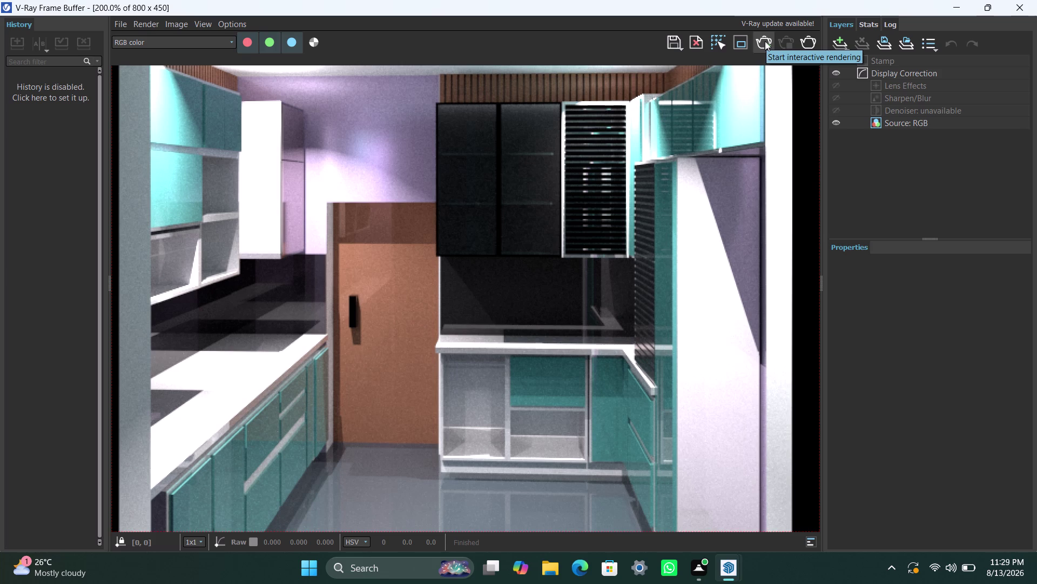
Restart the interactive render and zoom around the image as it builds.
click(804, 46)
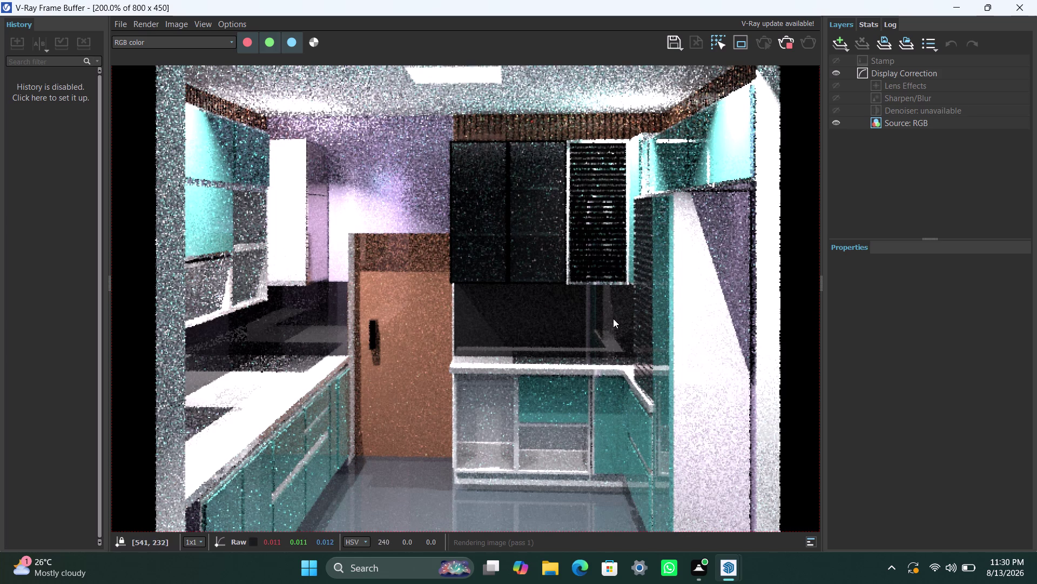
scroll(down, 3)
scroll(up, 3)
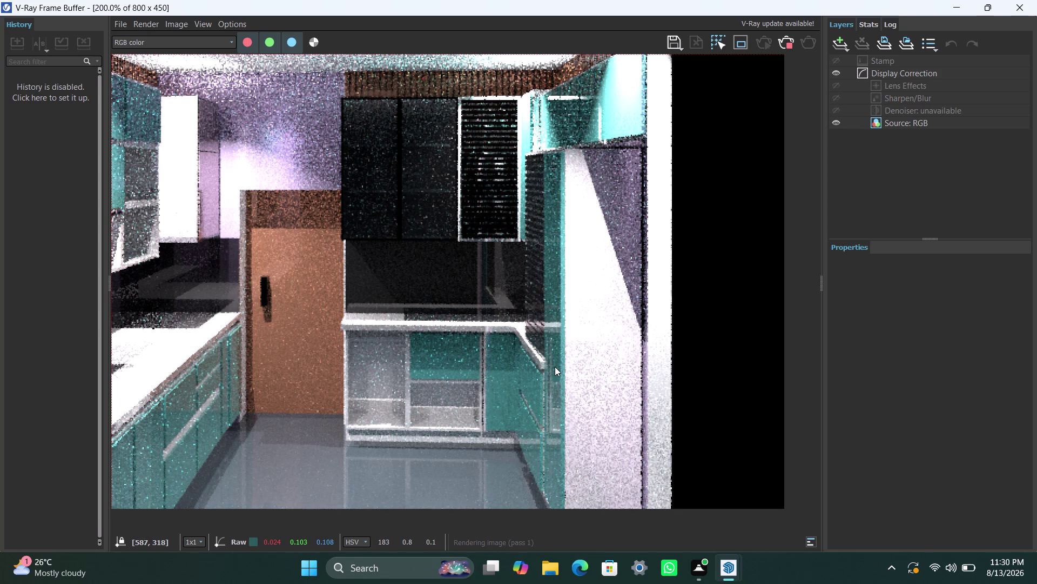
scroll(down, 3)
scroll(up, 3)
scroll(down, 3)
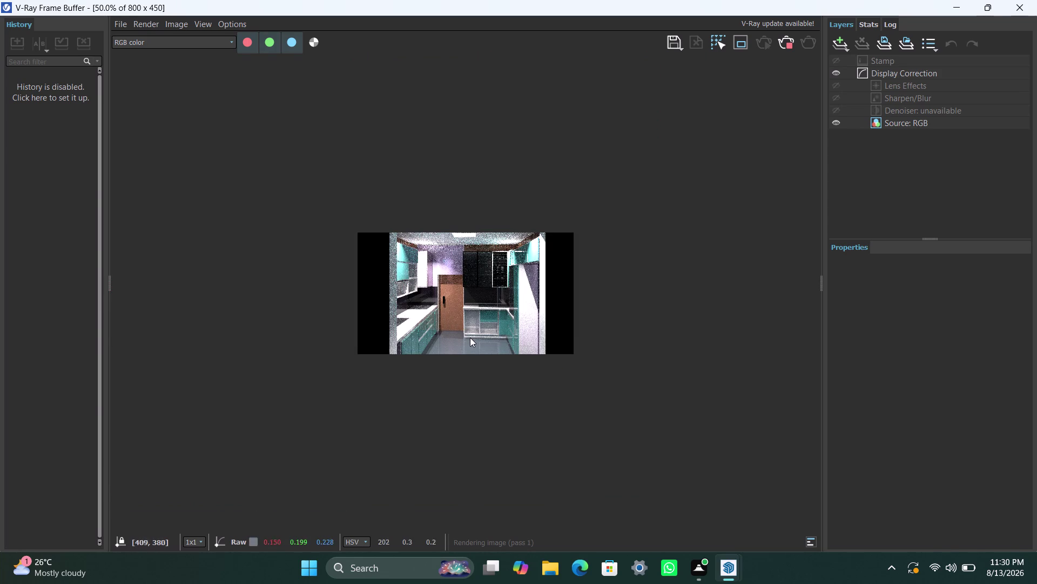
scroll(up, 3)
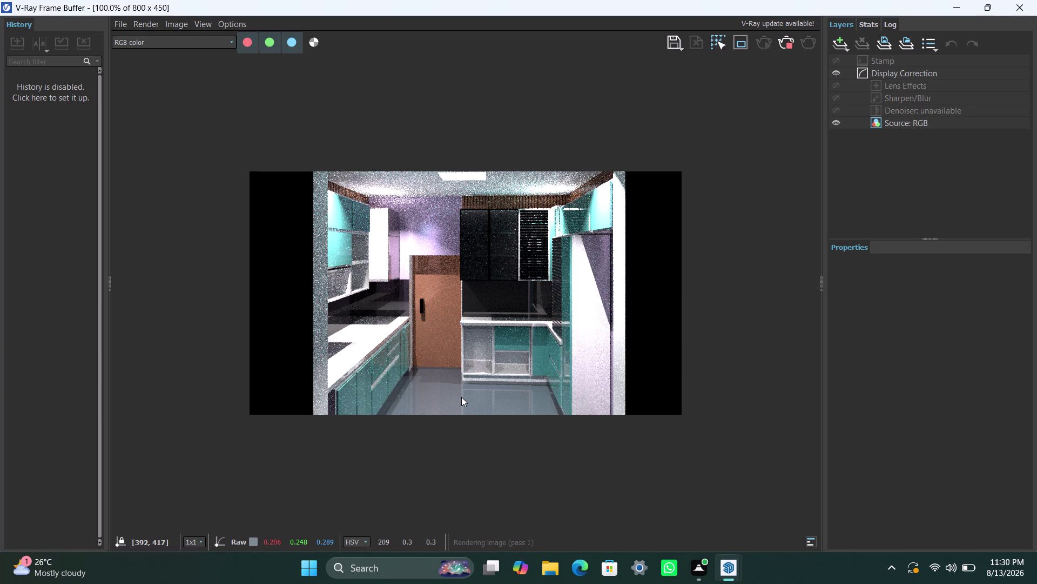
scroll(up, 3)
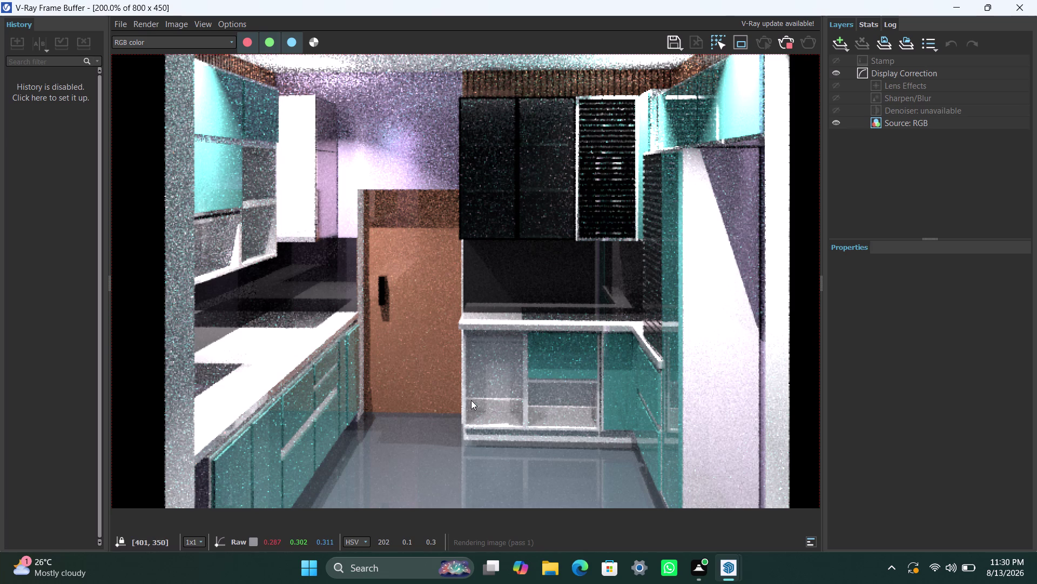
Stop the render and switch back to the SketchUp kitchen model.
click(791, 46)
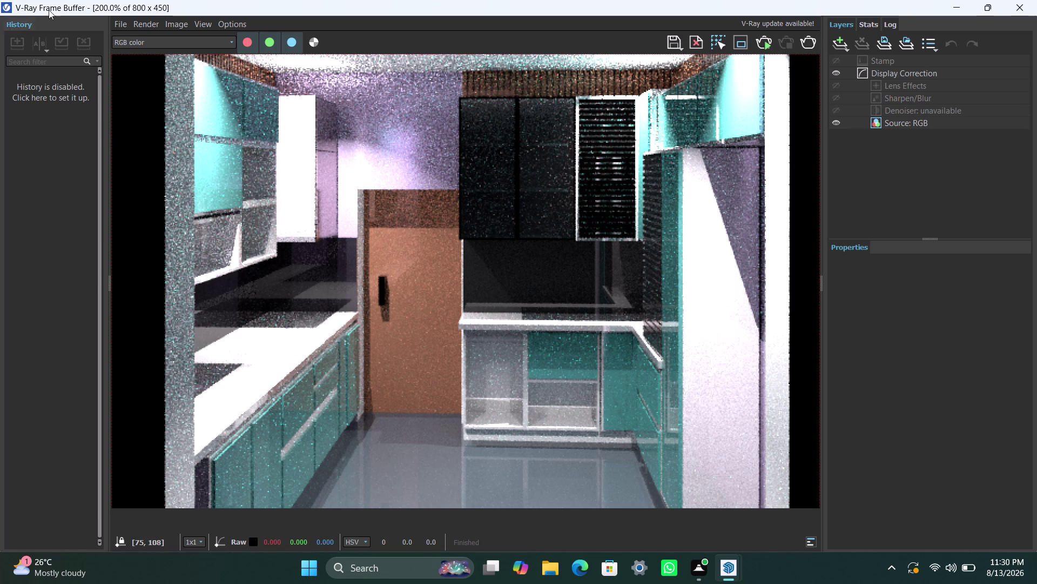
click(726, 575)
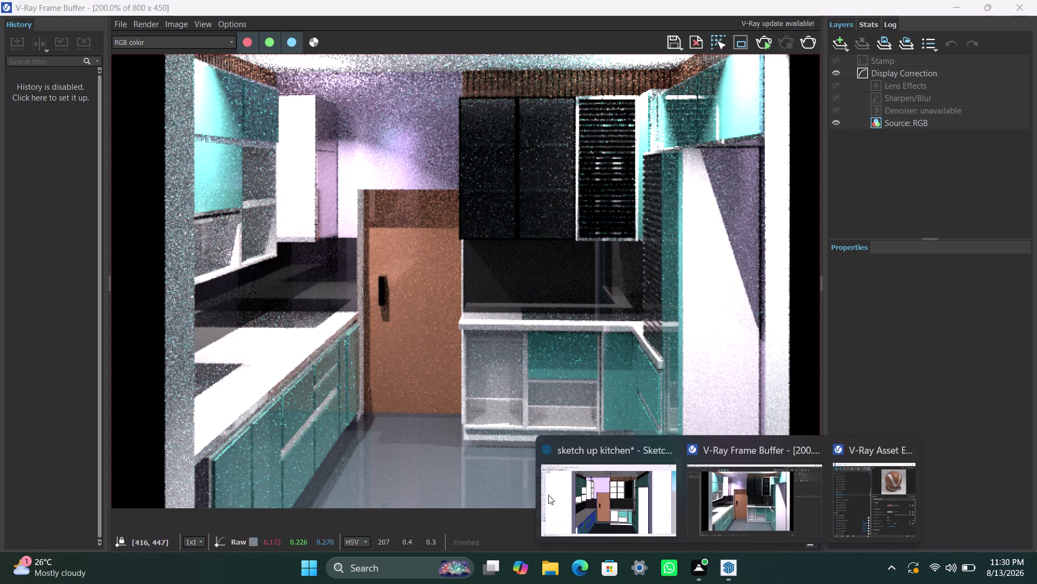
click(614, 496)
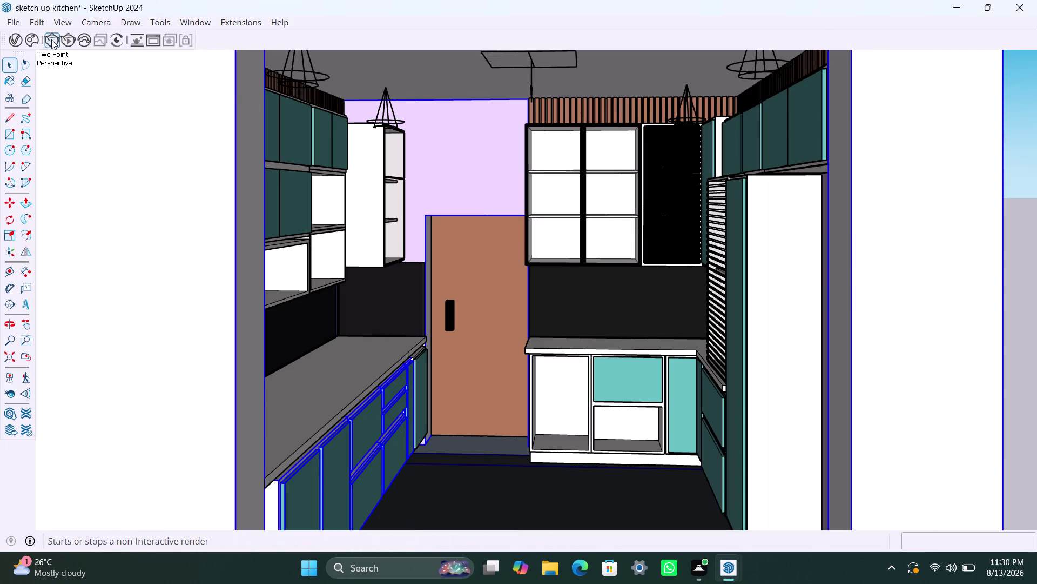
In the V-Ray Asset Editor settings, turn Progressive off and raise Quality to High+.
click(16, 38)
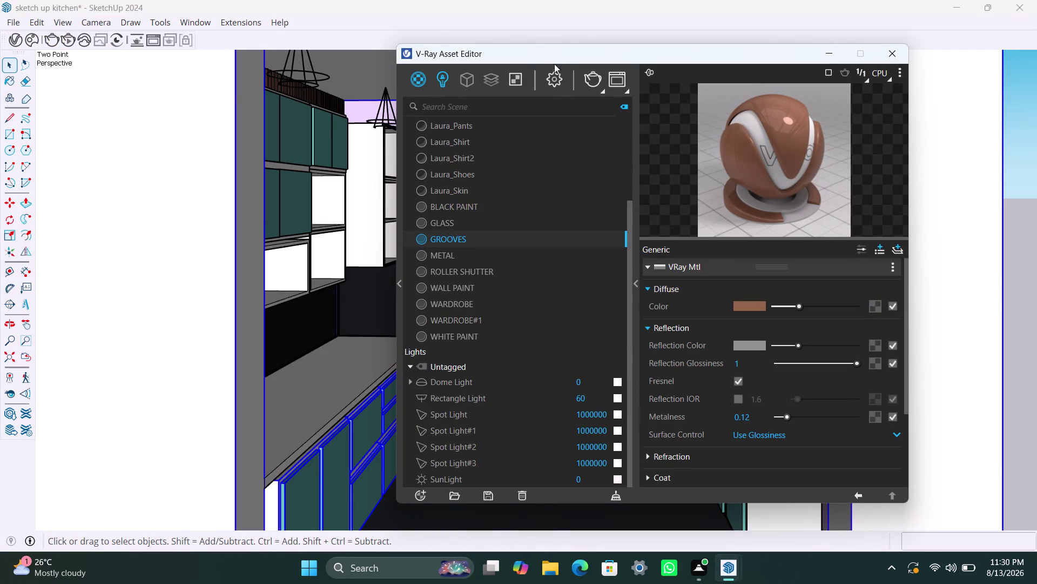
click(555, 77)
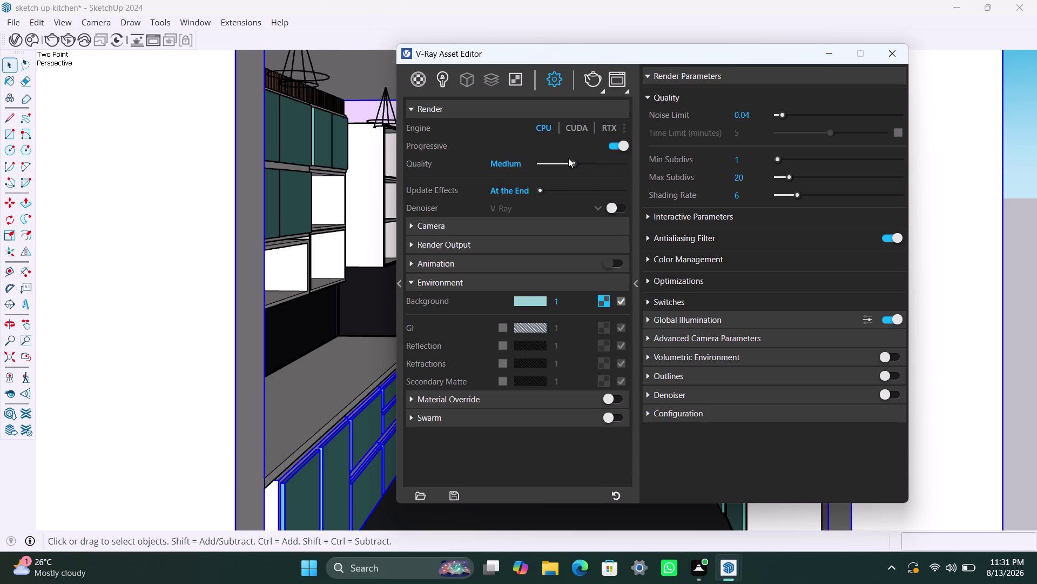
click(623, 142)
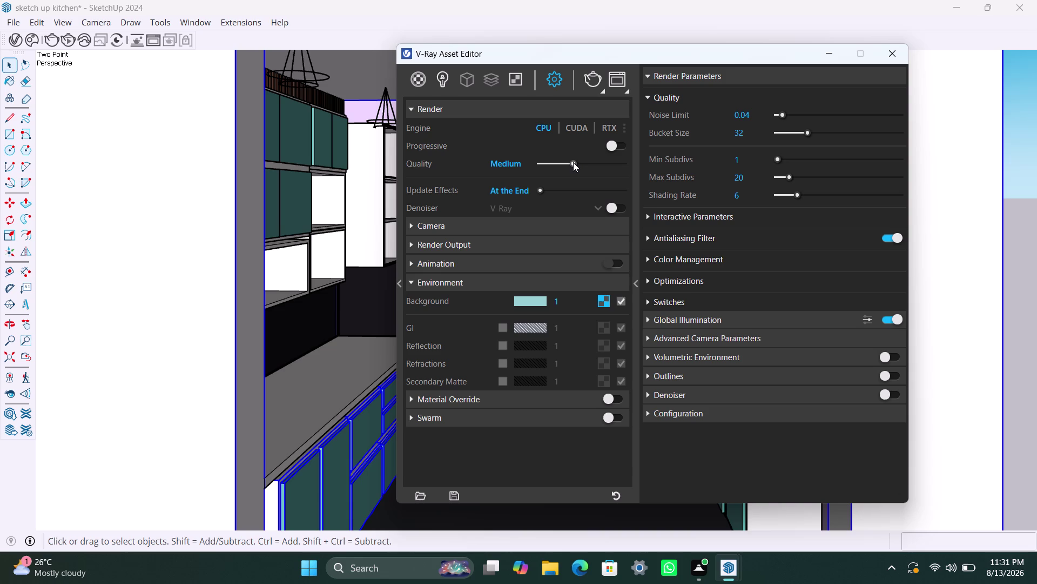
drag(573, 162, 627, 170)
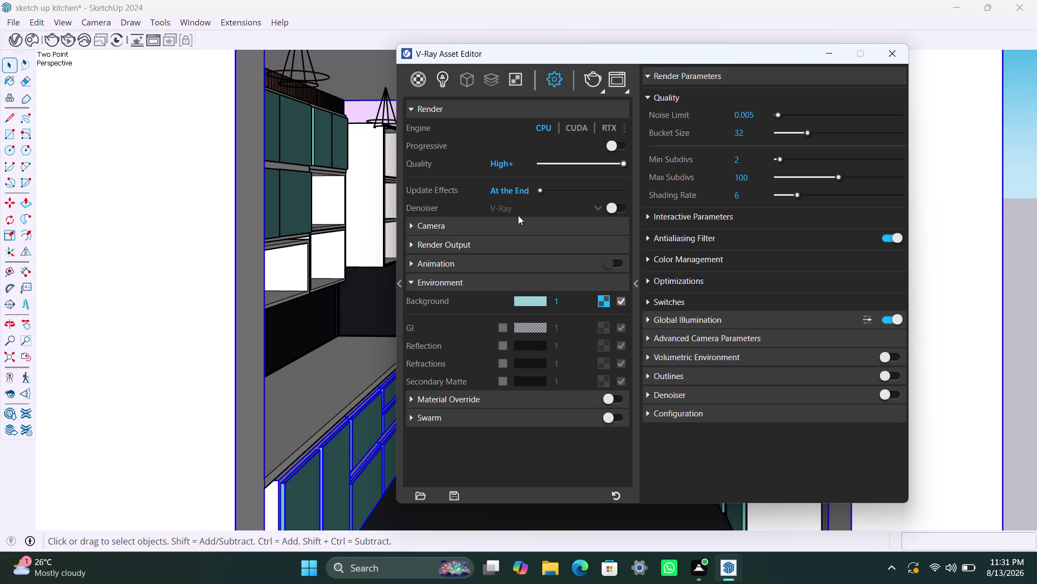
click(465, 244)
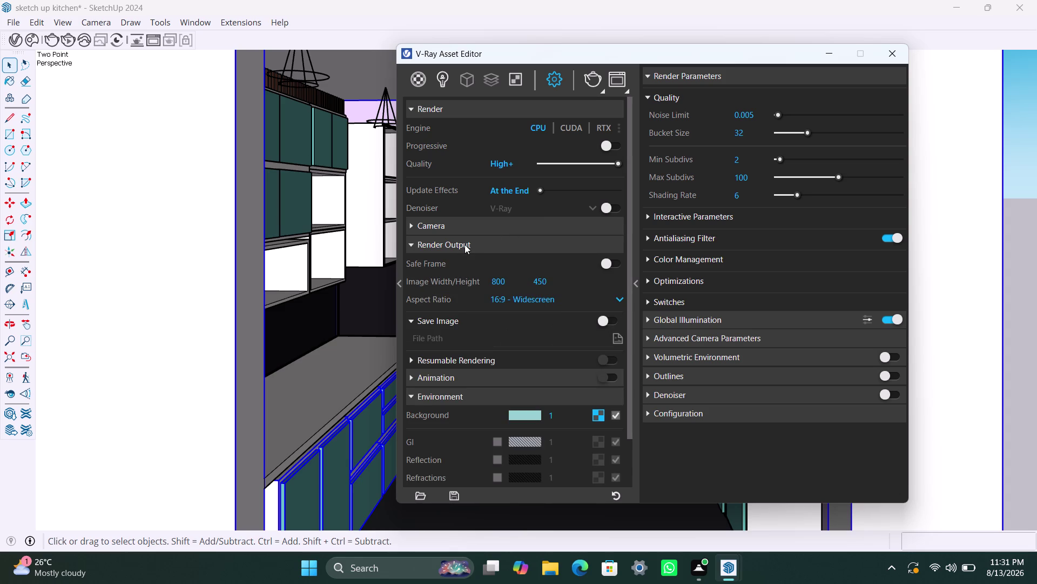
Turn on Safe Frame and set the image size to 1500 by 1125.
click(610, 261)
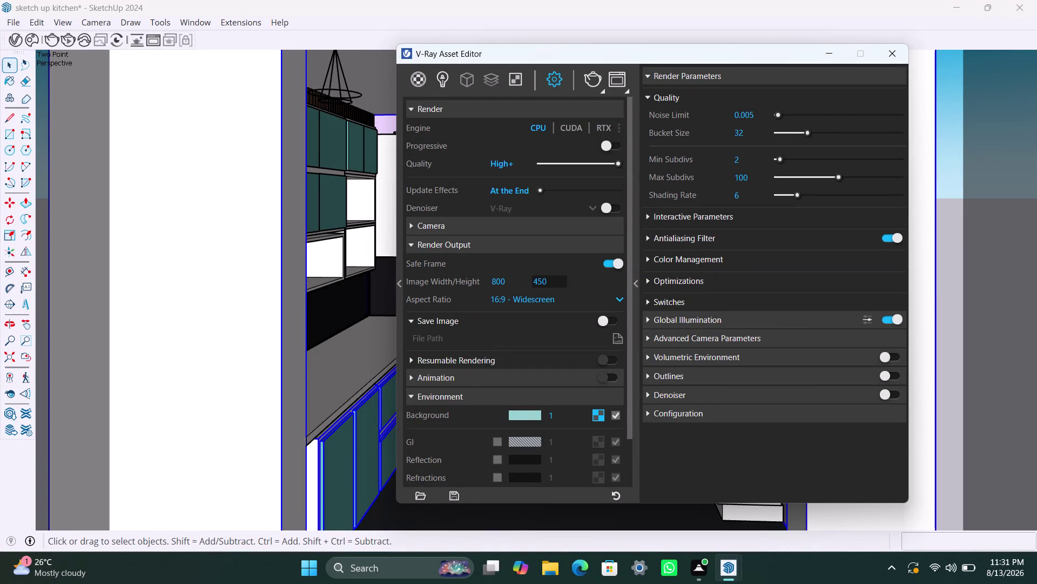
drag(522, 280, 482, 285)
key(1)
text(5)
text(00)
click(574, 285)
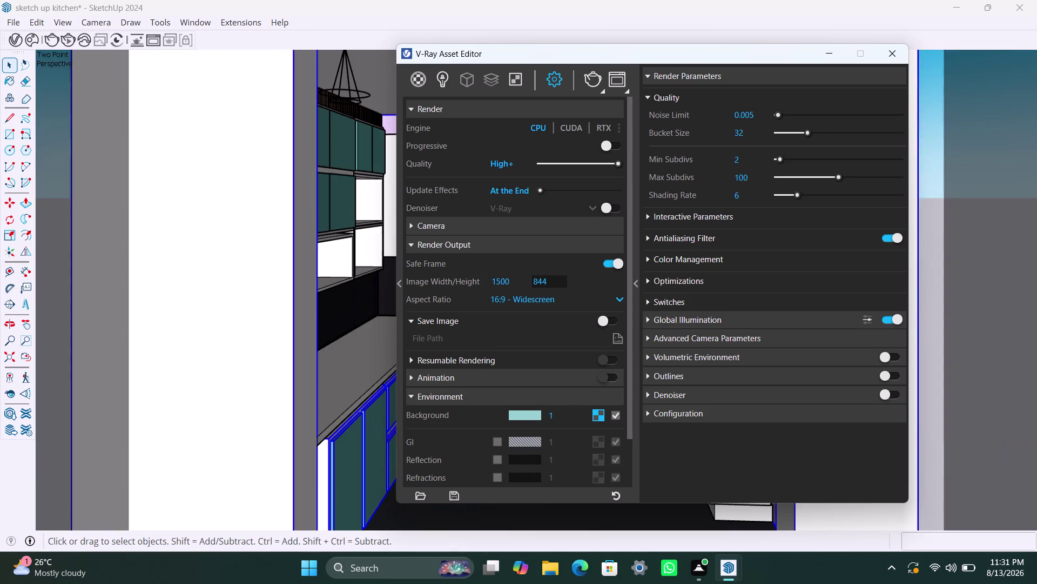
drag(559, 282, 519, 286)
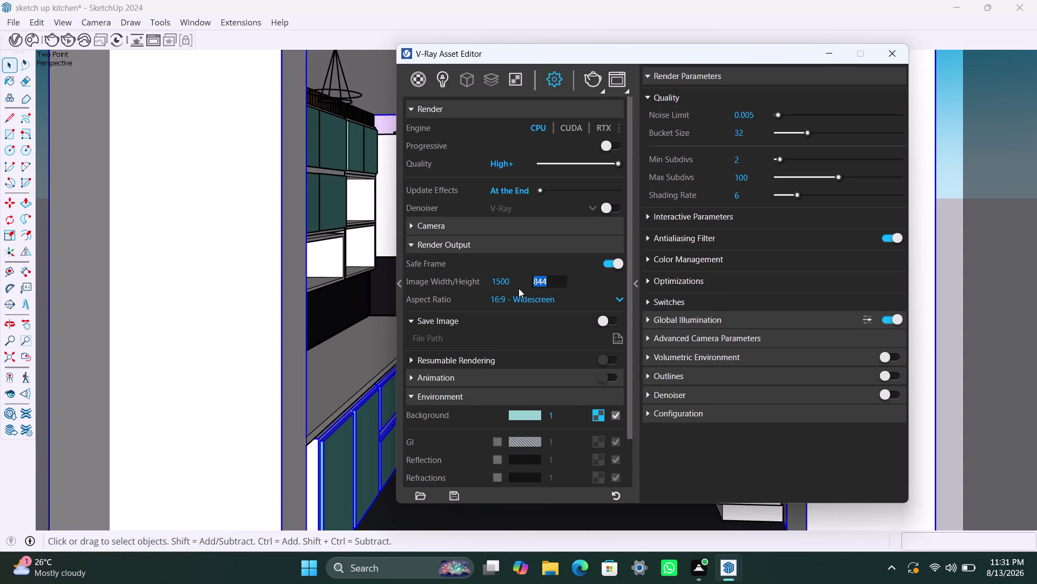
text(112)
text(5)
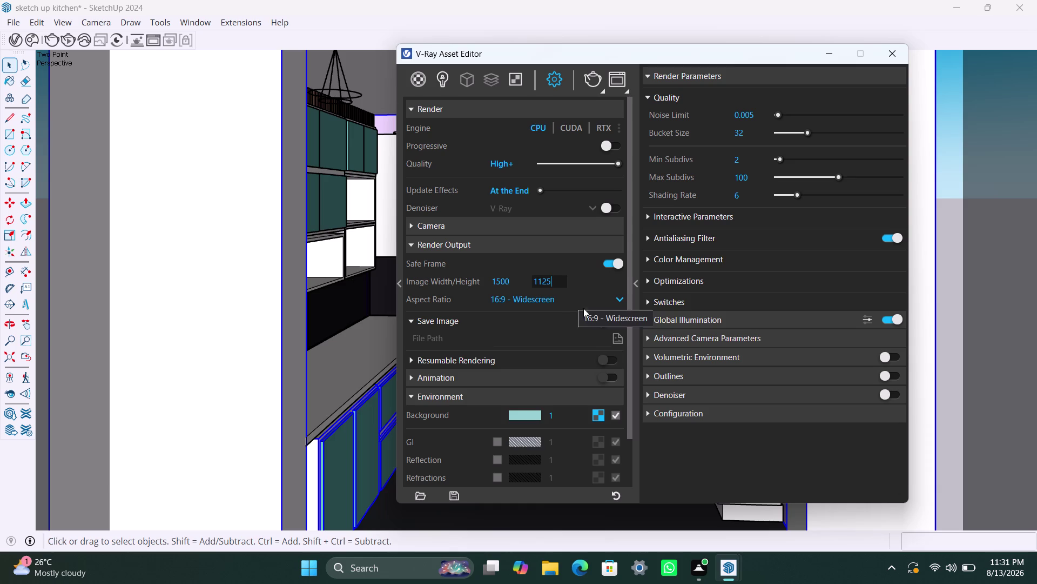
Set a custom aspect ratio of 1.3333 and enable Save Image.
click(618, 302)
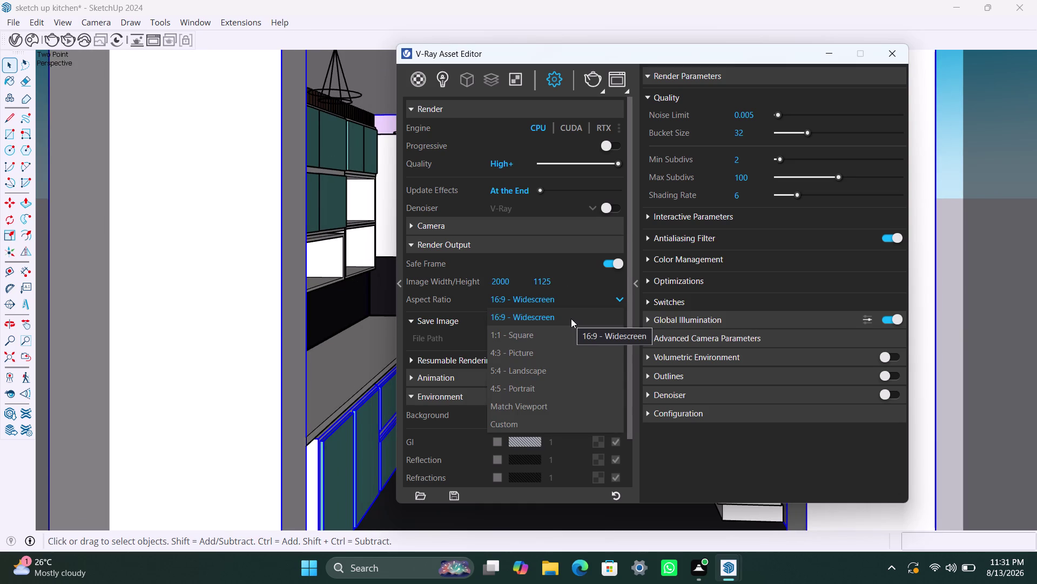
click(546, 425)
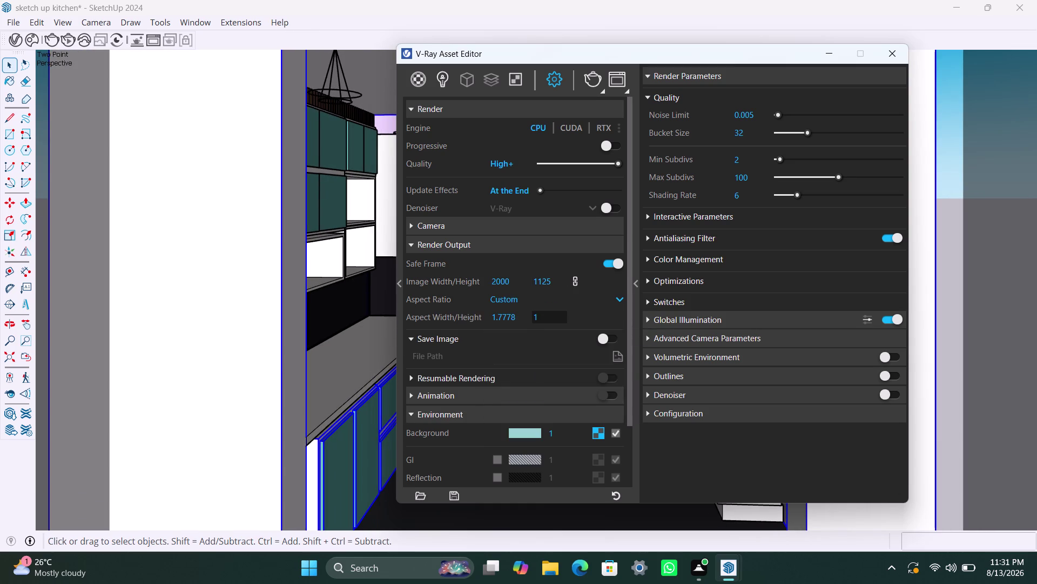
click(517, 322)
drag(517, 322, 488, 317)
text(1.)
text(3333)
click(608, 334)
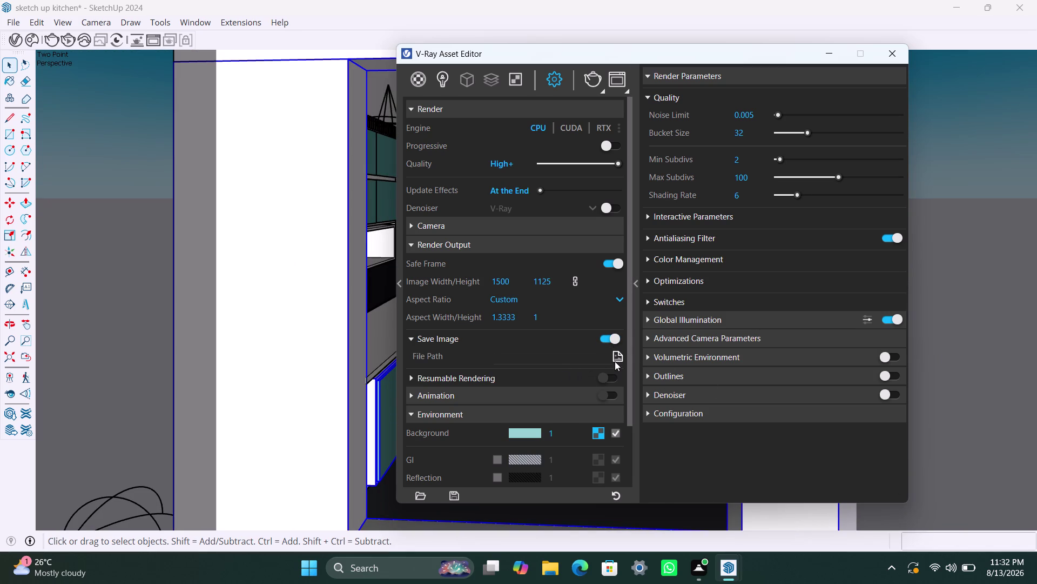
Set the save name, image format and location for the rendered image.
click(615, 361)
click(618, 358)
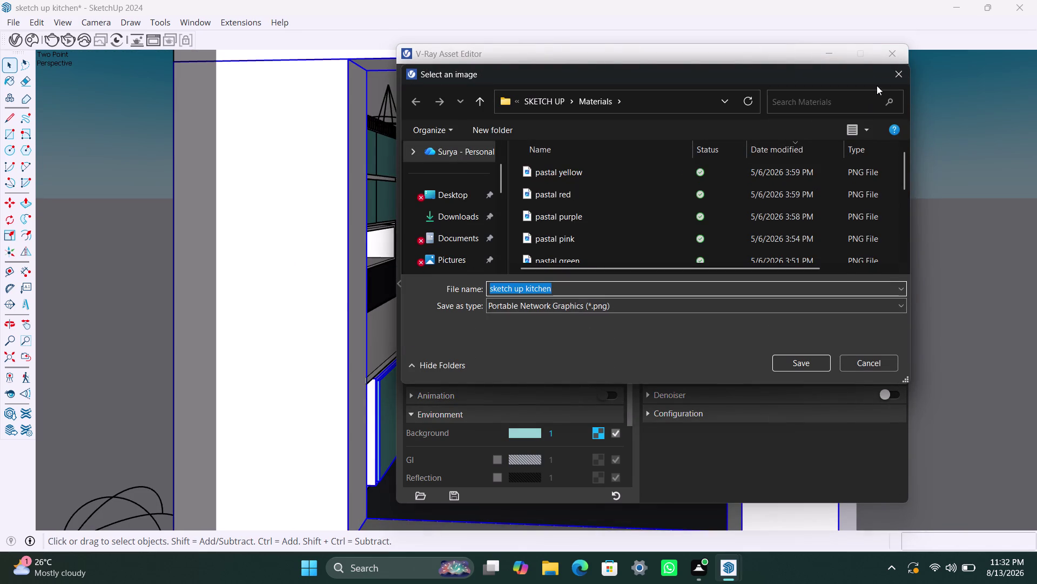
click(833, 54)
click(889, 48)
click(901, 76)
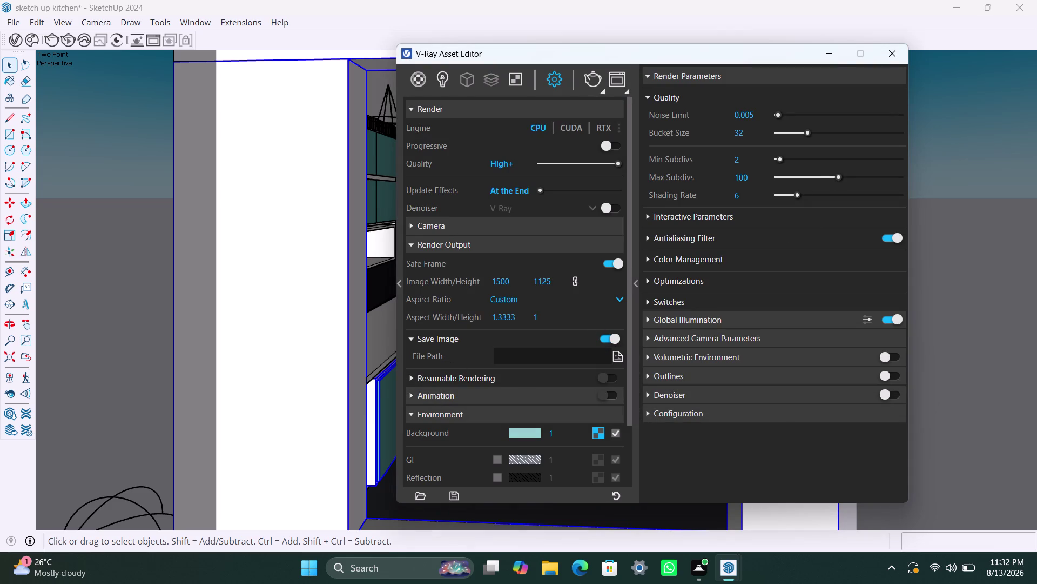
click(619, 357)
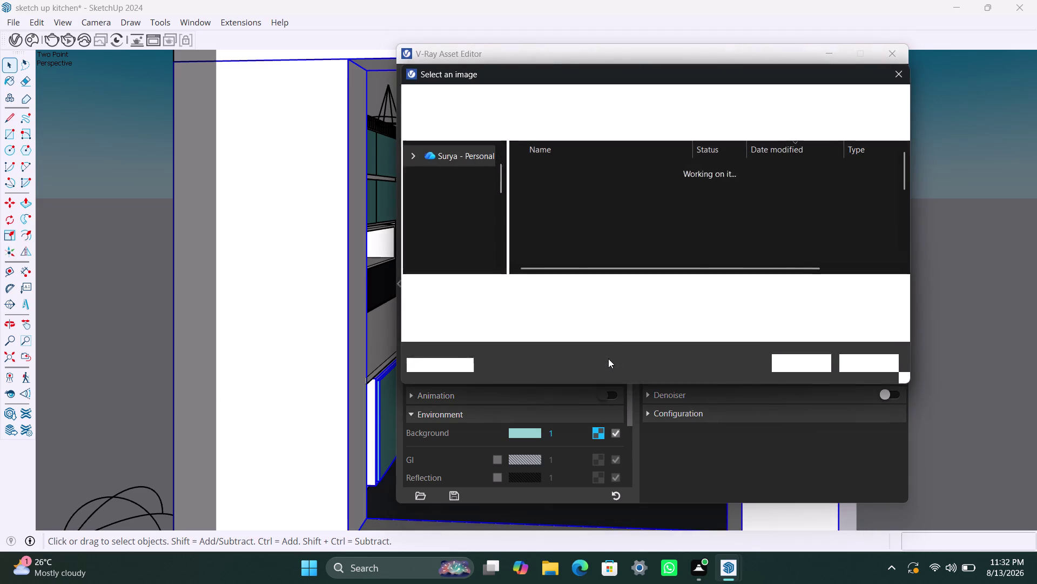
click(622, 308)
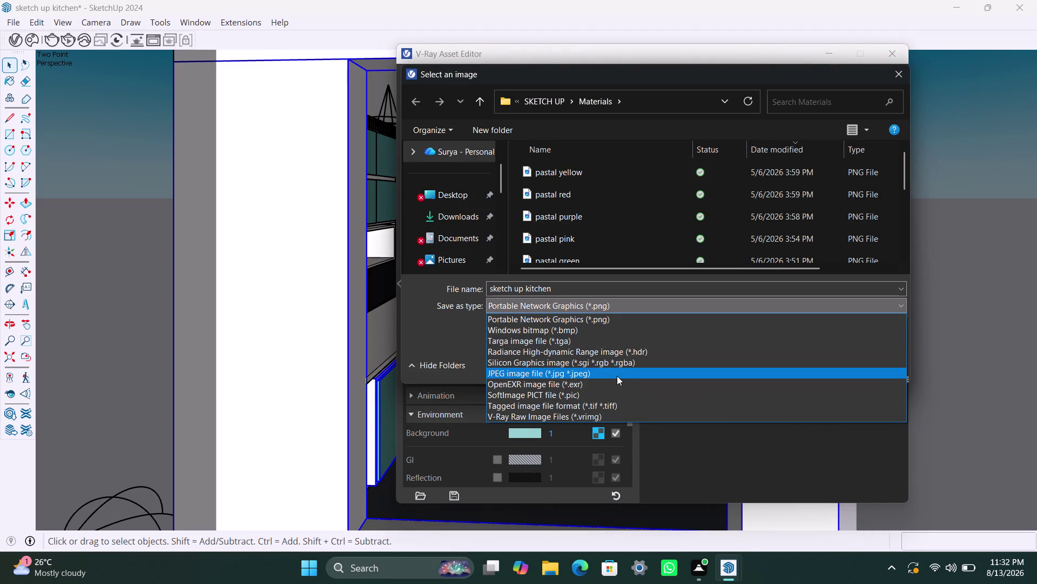
scroll(down, 3)
scroll(down, 3)
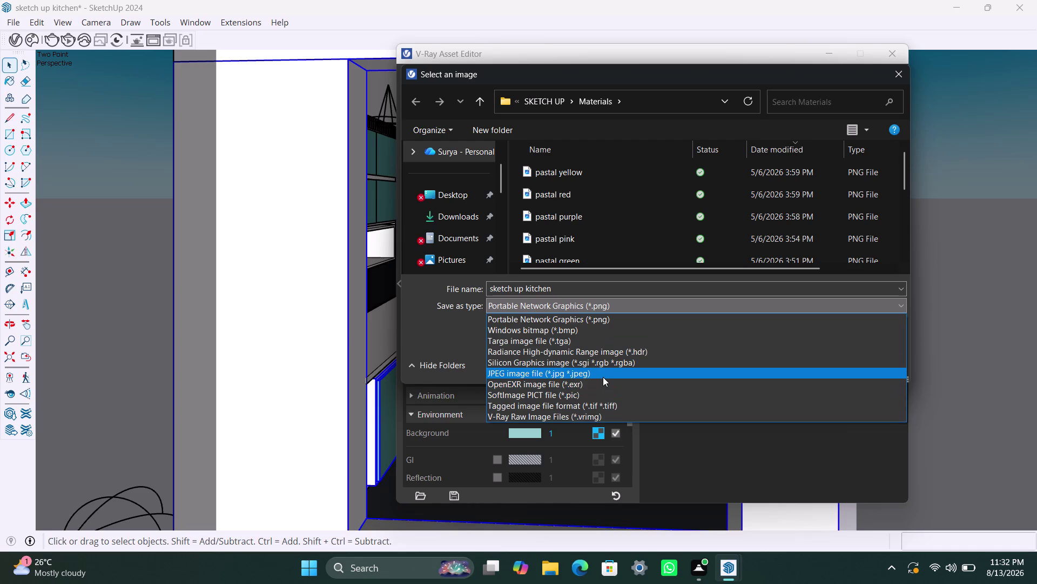
click(603, 377)
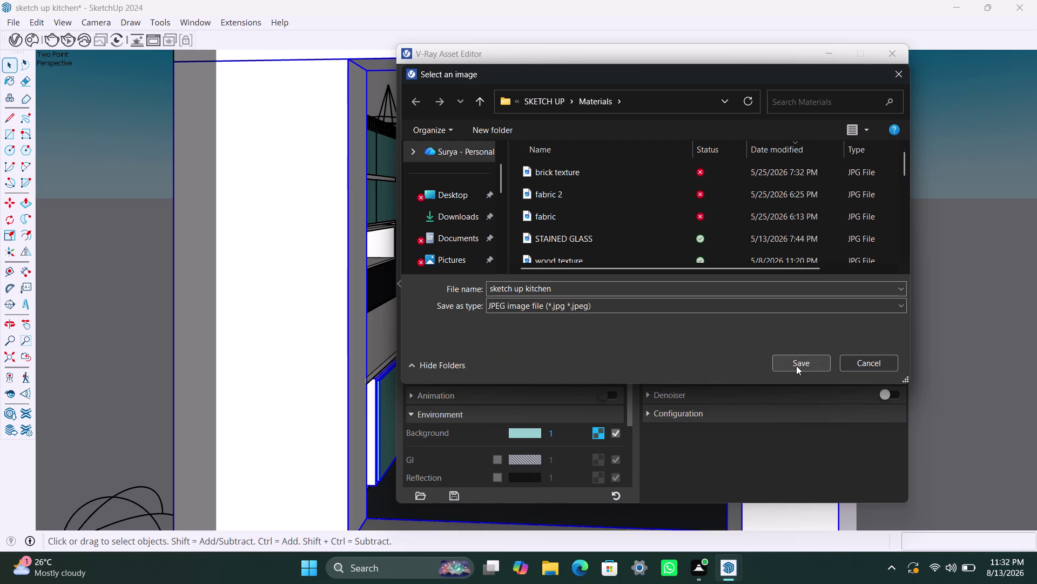
click(798, 365)
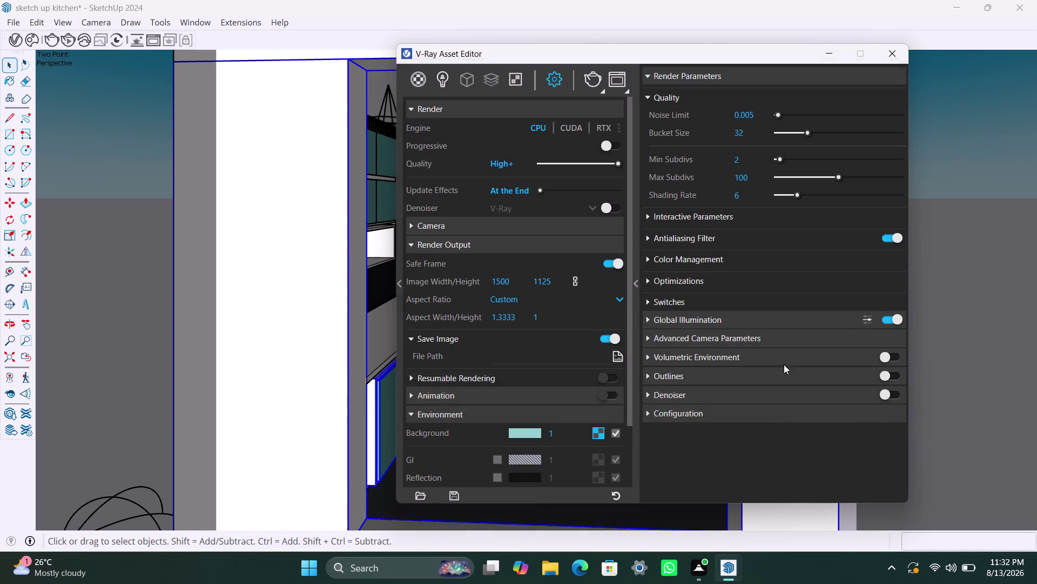
Choose the output file type for the saved render image.
click(545, 375)
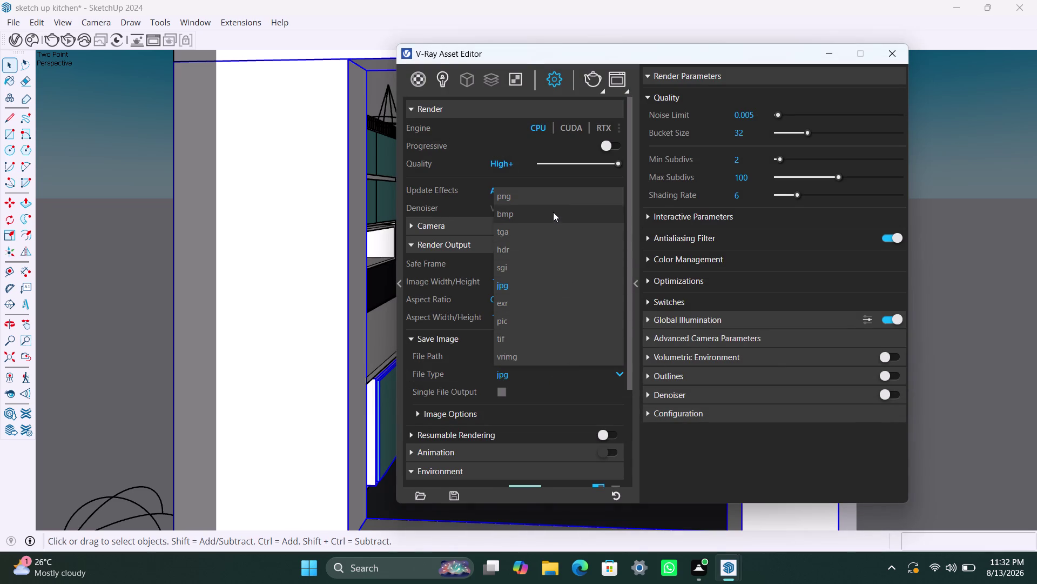
click(553, 200)
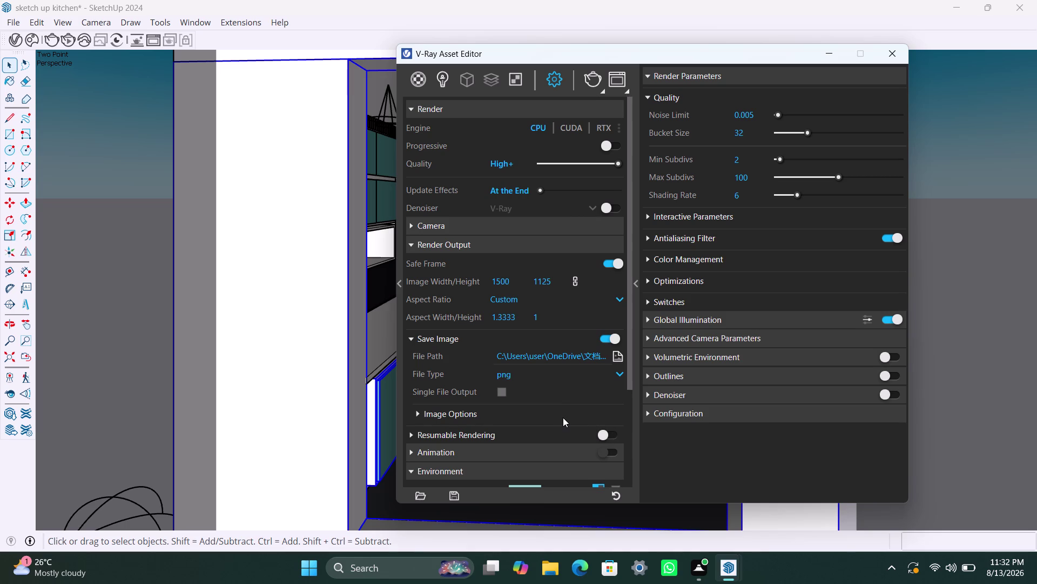
scroll(up, 3)
scroll(up, 3)
Set Noise Limit to 0.01 and Max Subdivs to 64.
drag(756, 115, 705, 119)
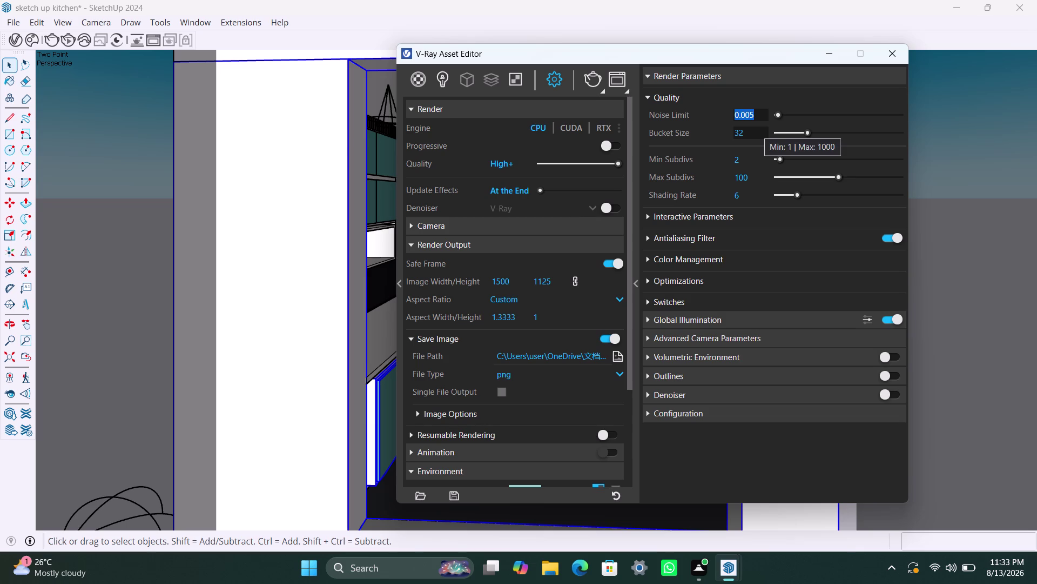
text(0.01)
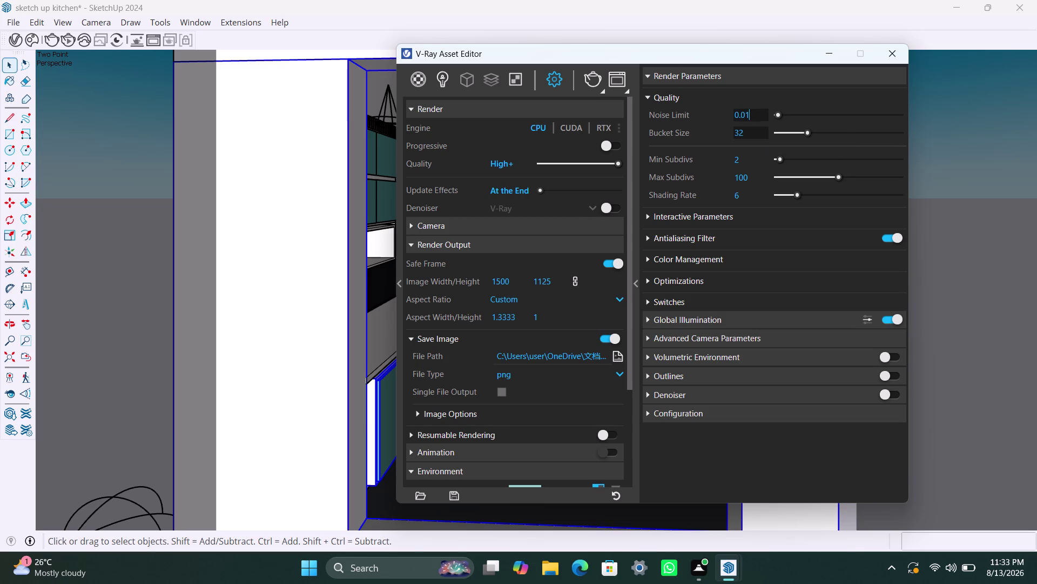
click(763, 179)
drag(763, 180, 724, 180)
key(6)
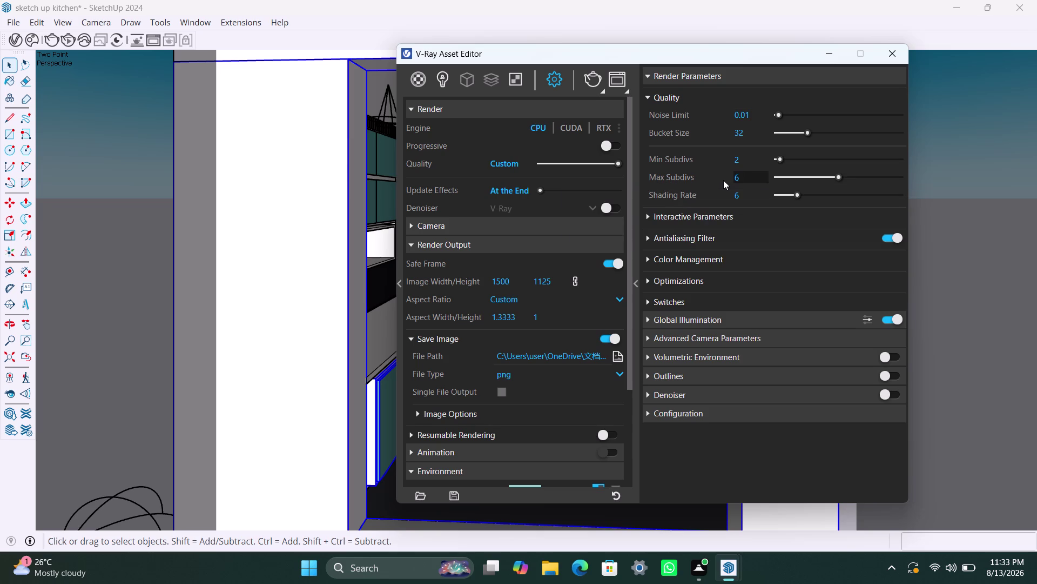
key(4)
Under Global Illumination, set Light Cache Subdivs to 1500 and Retrace to 3.
click(655, 319)
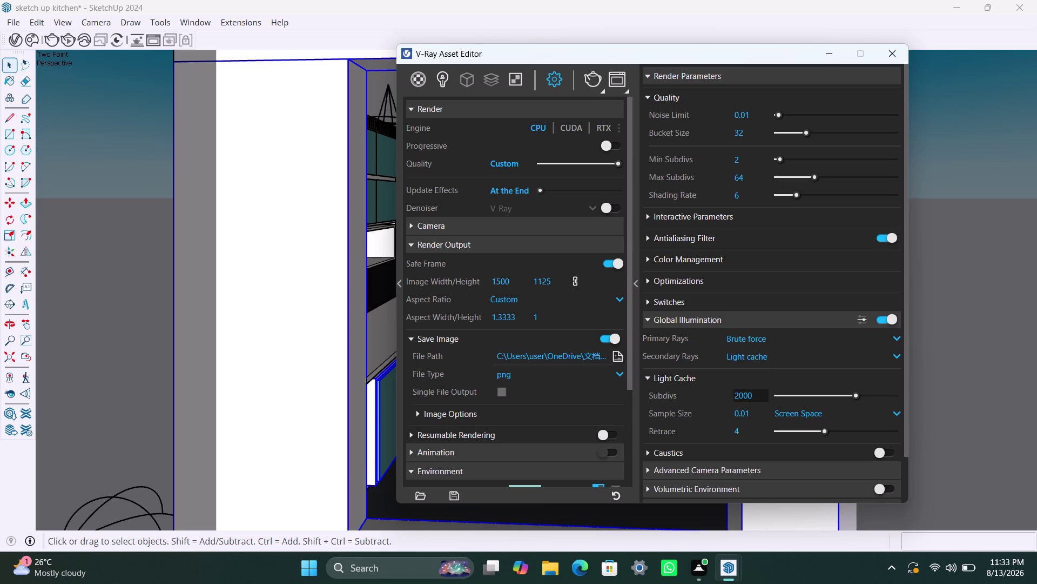
drag(756, 398, 688, 398)
text(1)
text(500)
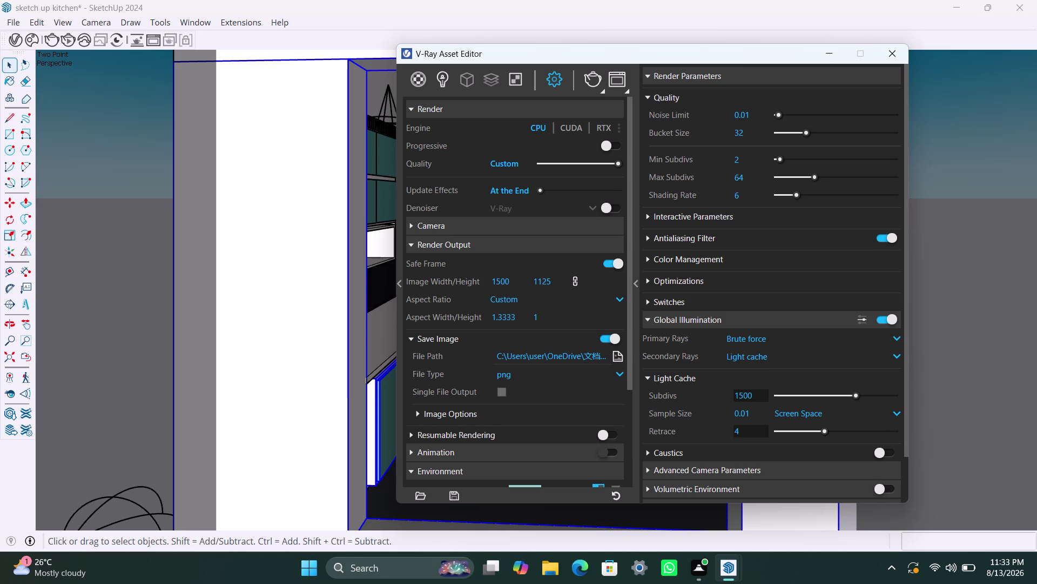
drag(757, 430, 701, 430)
key(3)
Turn the Denoiser on.
scroll(down, 3)
scroll(down, 3)
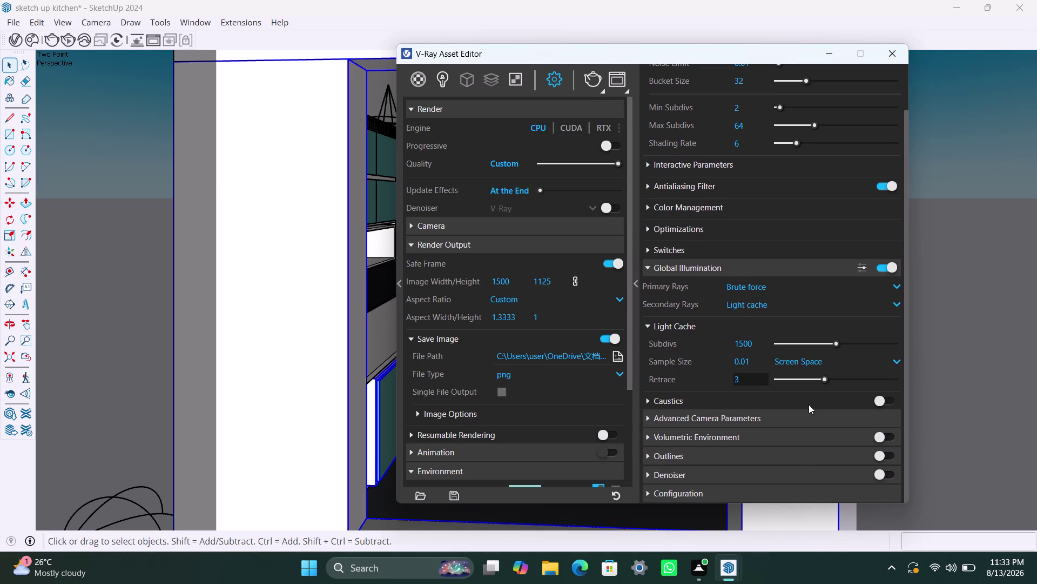
scroll(down, 3)
click(880, 476)
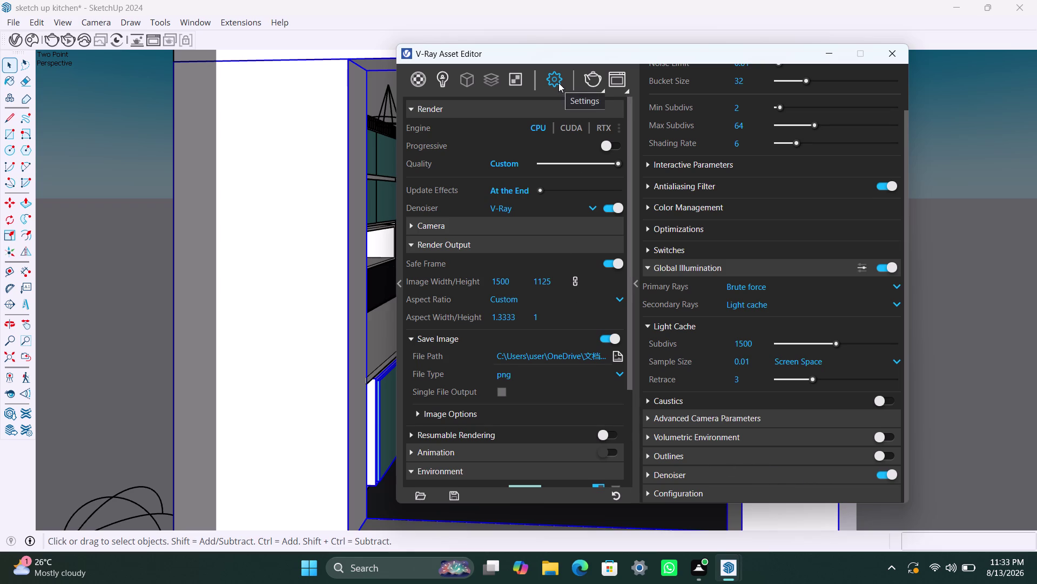
click(489, 80)
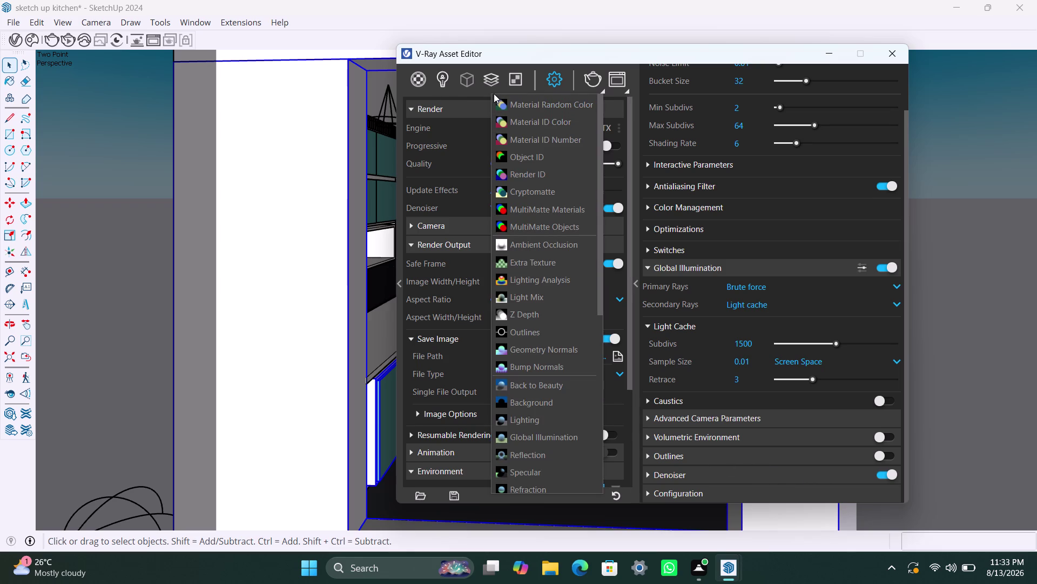
Browse the render elements dropdown list, then bring the Asset Editor back into view.
click(498, 83)
click(490, 81)
scroll(down, 3)
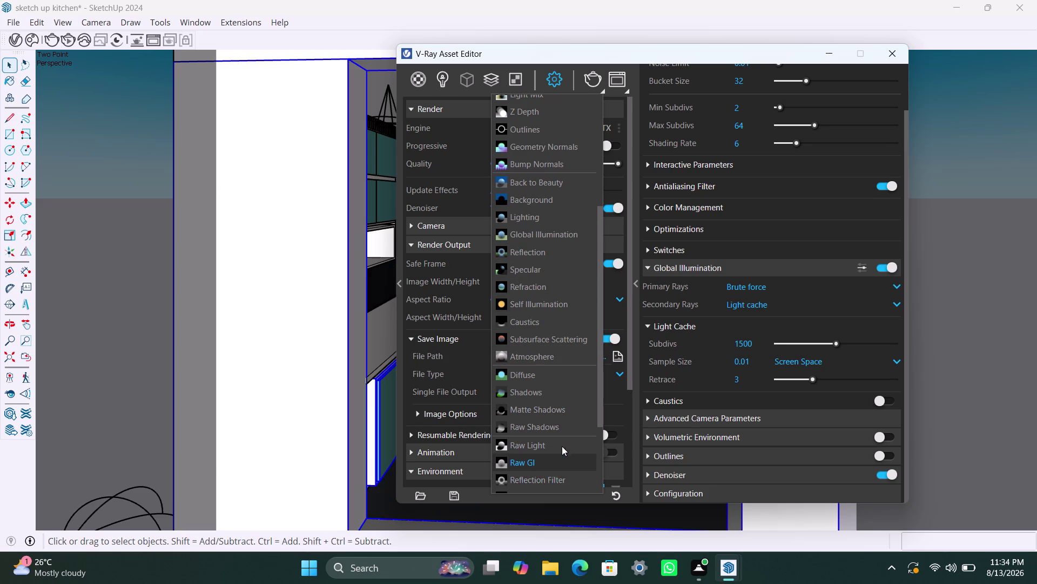
scroll(down, 3)
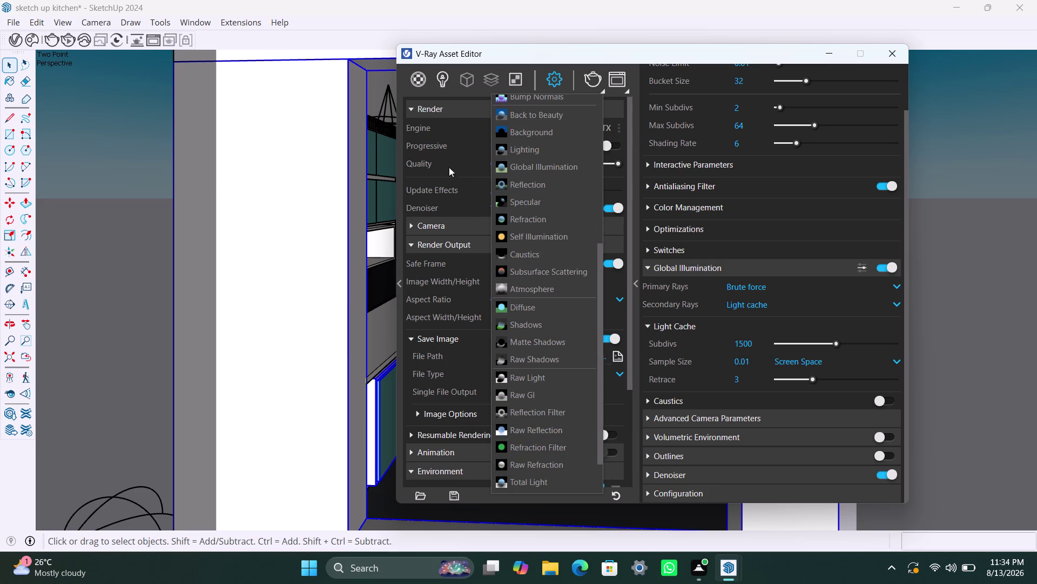
click(828, 55)
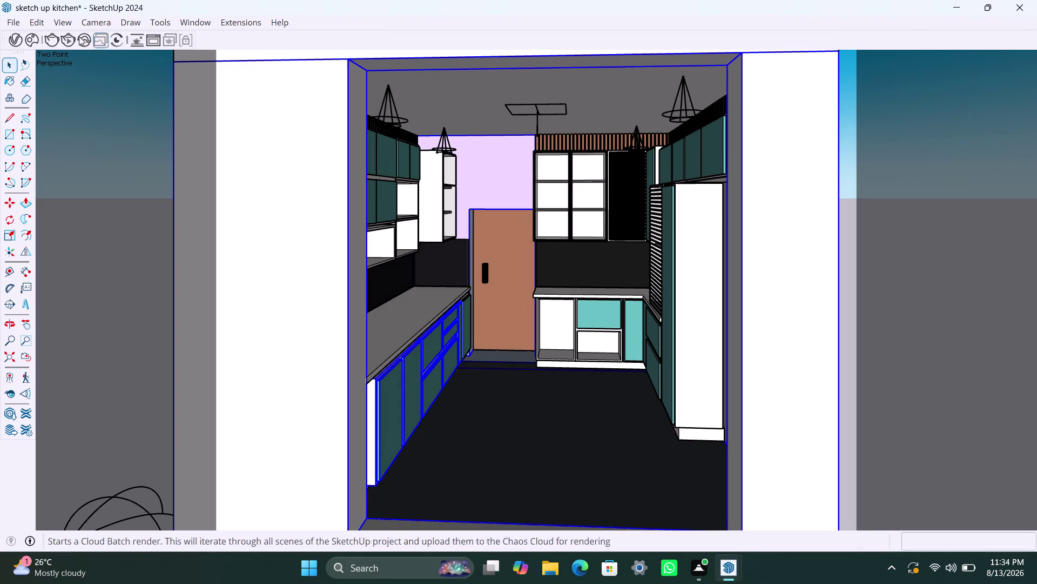
click(11, 40)
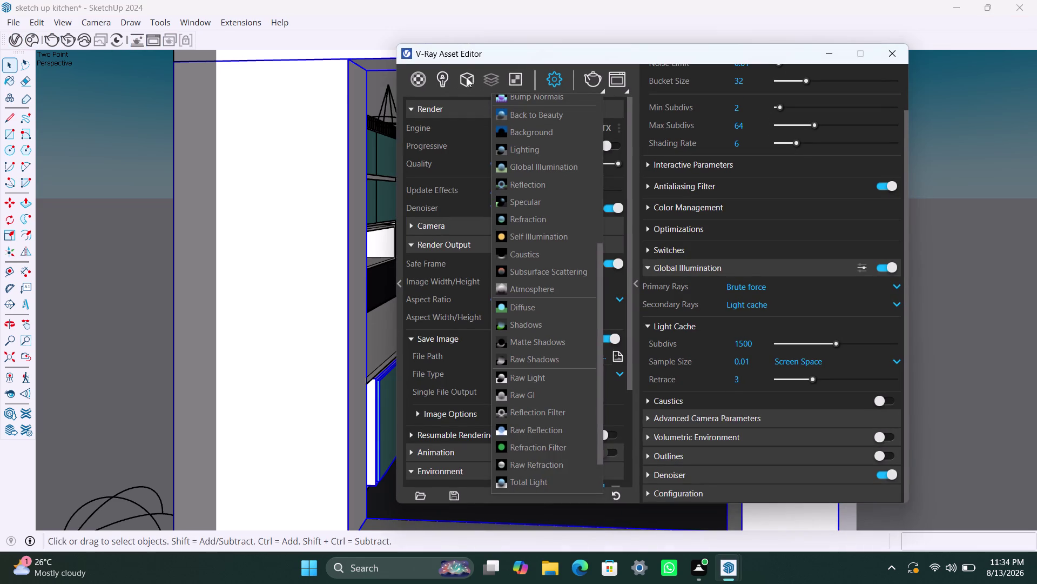
Add the Render ID element from the render elements dropdown.
click(487, 78)
triple_click(487, 80)
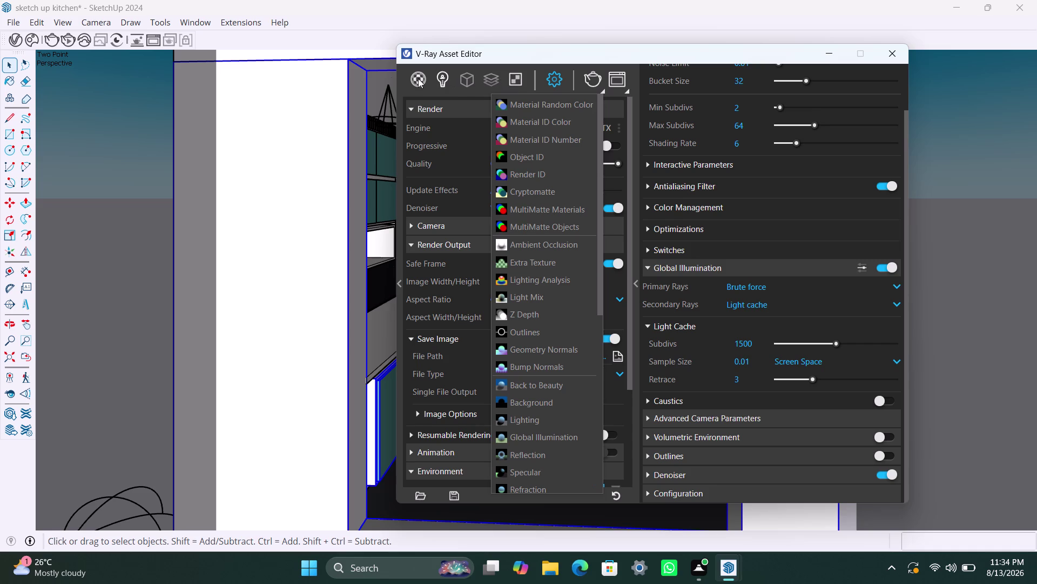
click(422, 80)
click(489, 82)
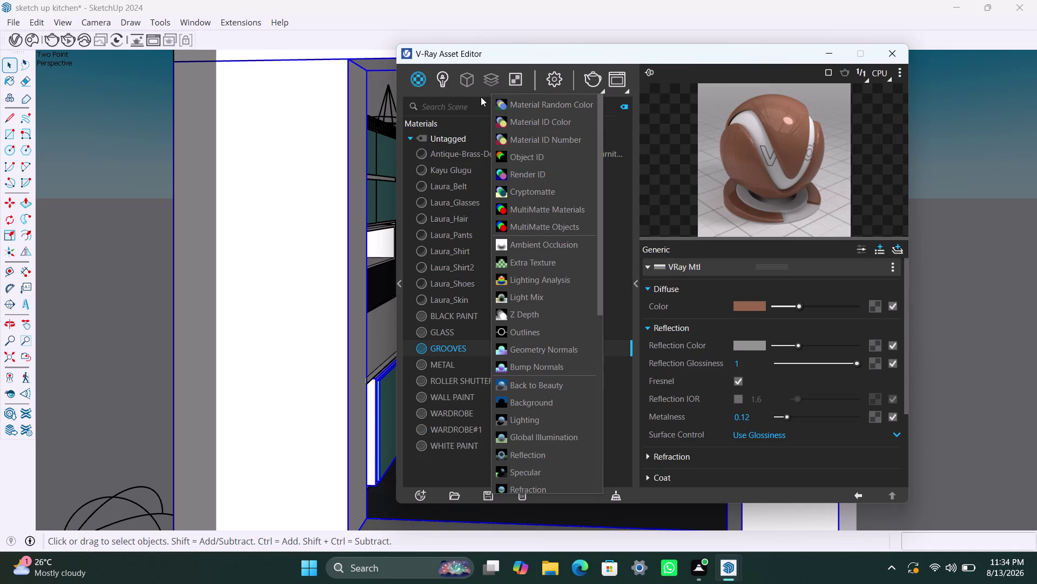
triple_click(491, 84)
double_click(491, 83)
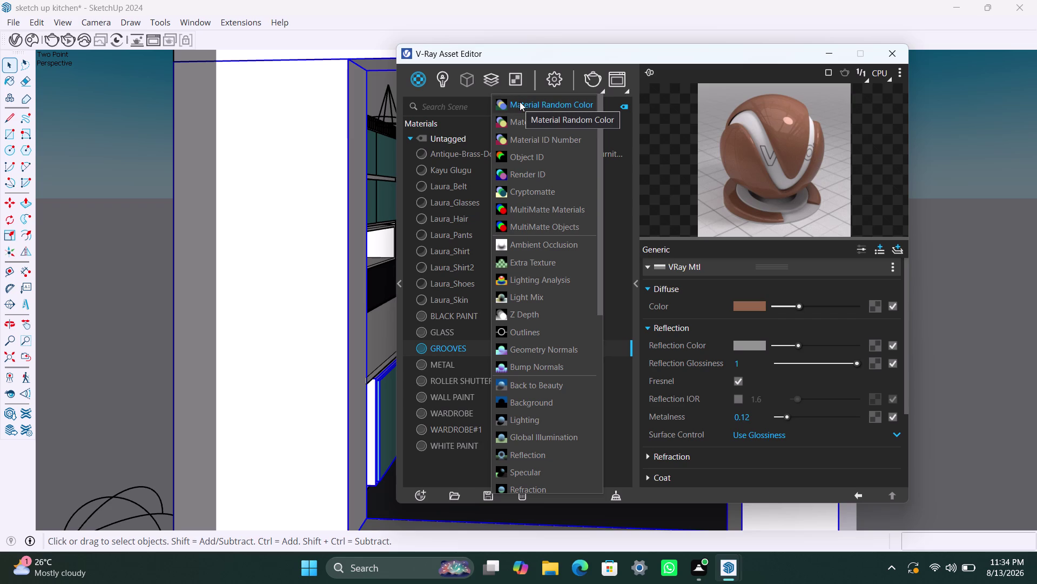
click(546, 170)
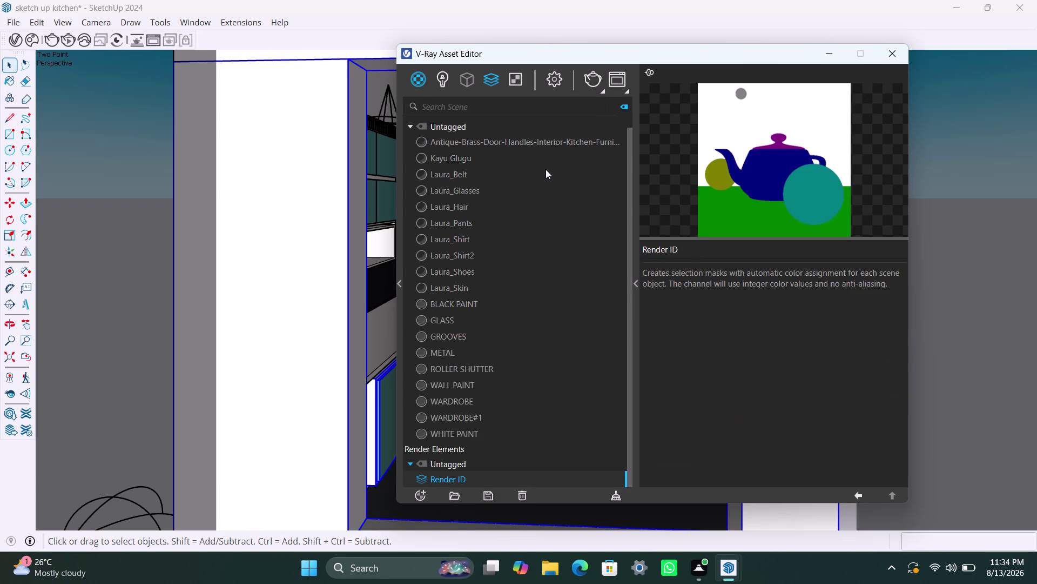
Add a Light Mix render element from the render elements list.
click(489, 83)
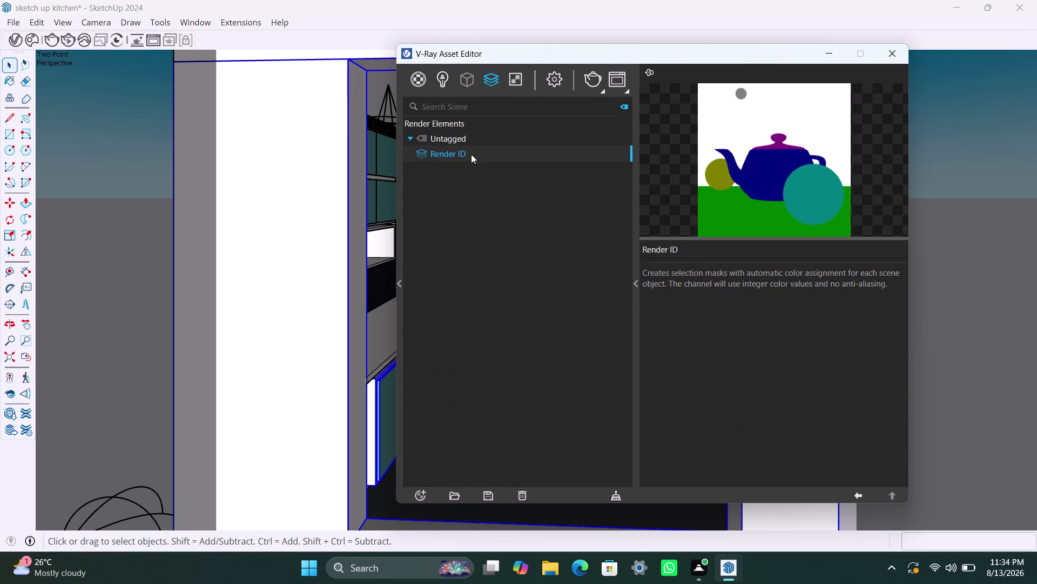
click(500, 81)
right_click(500, 80)
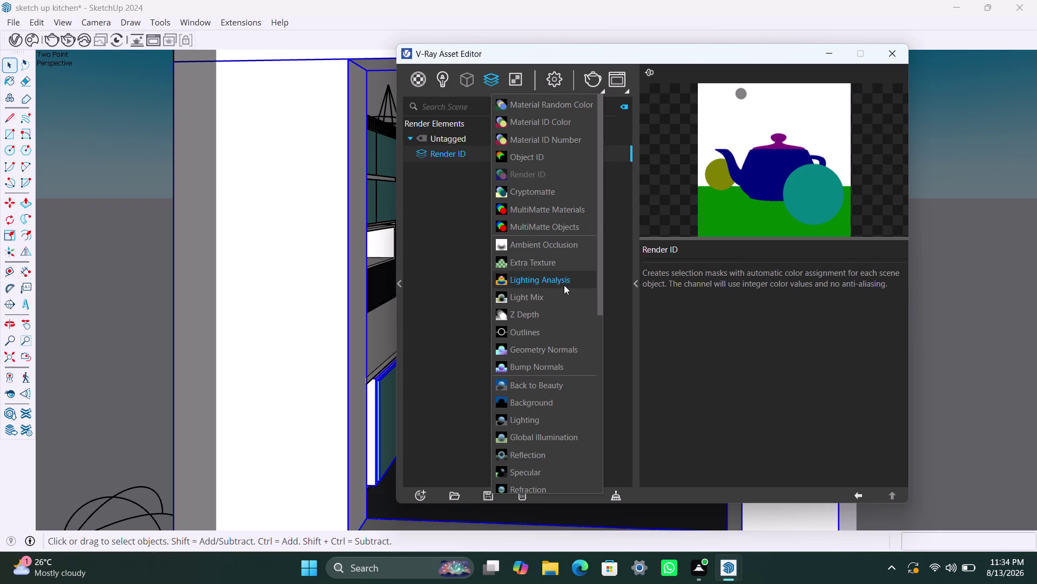
click(564, 293)
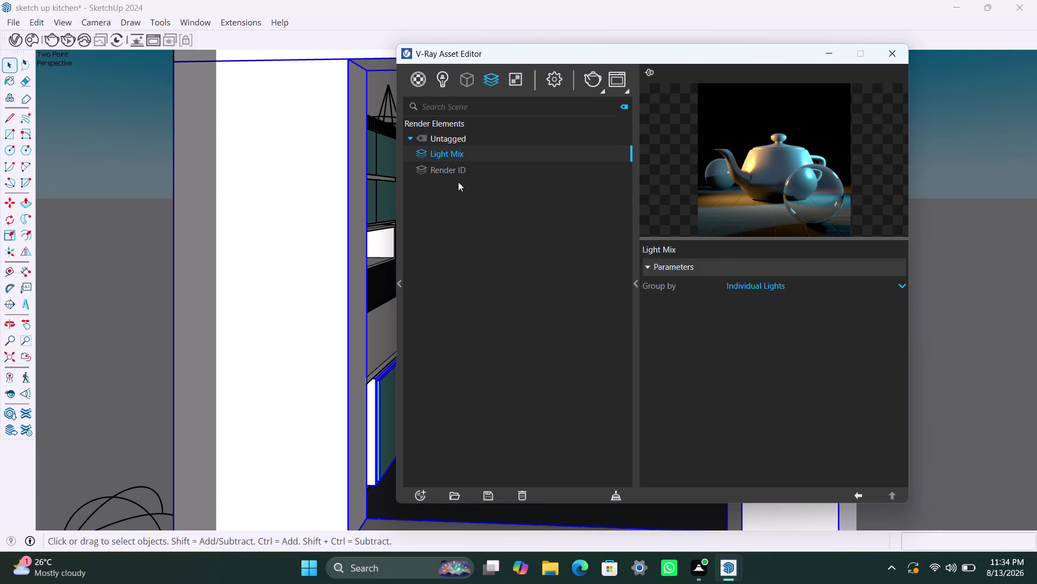
Delete the Render ID element and set Light Mix Group by to Group Instances.
click(457, 169)
right_click(457, 169)
click(480, 193)
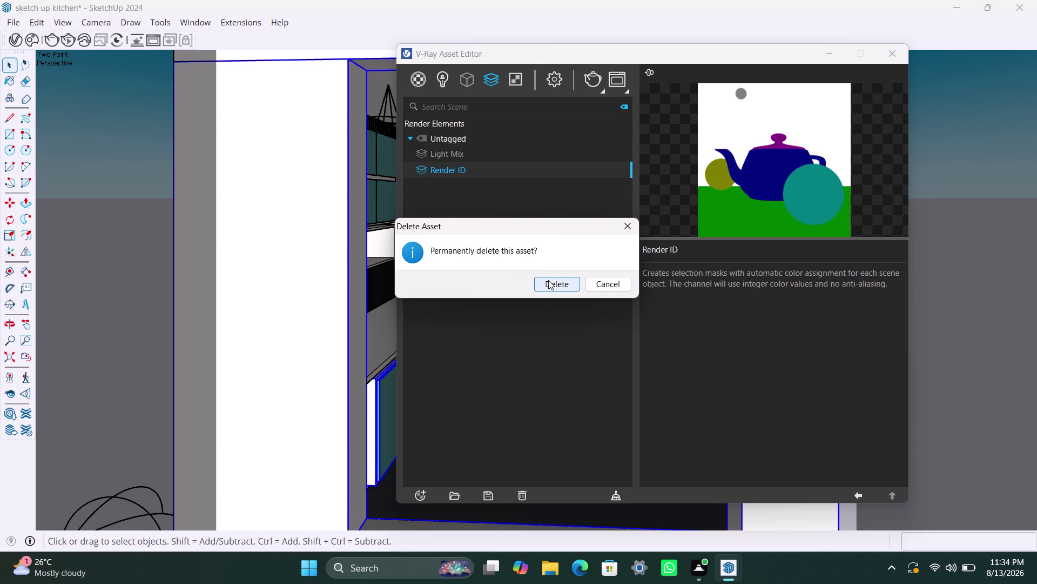
click(609, 281)
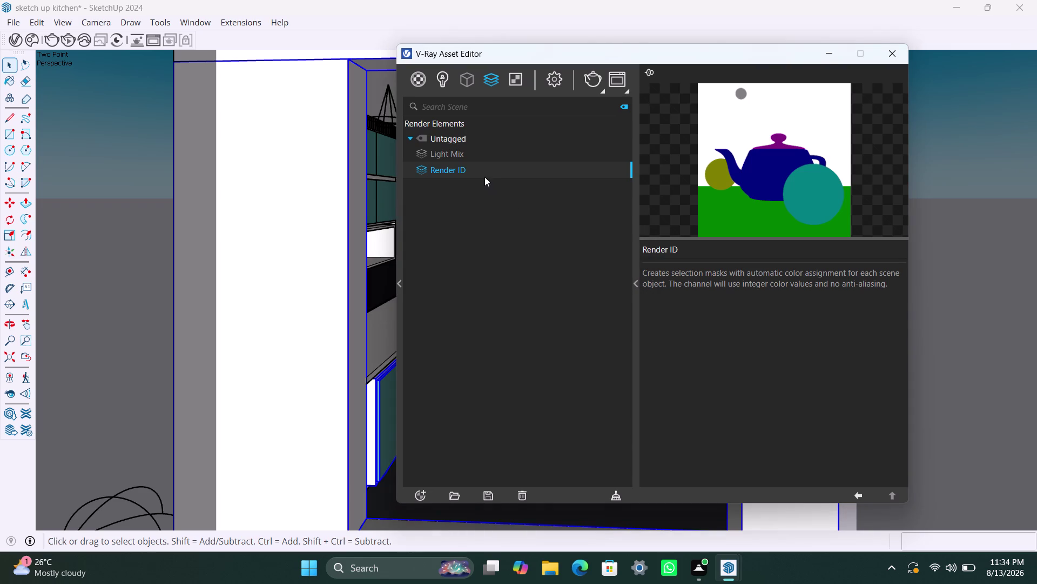
right_click(484, 175)
click(468, 247)
click(462, 175)
right_click(462, 174)
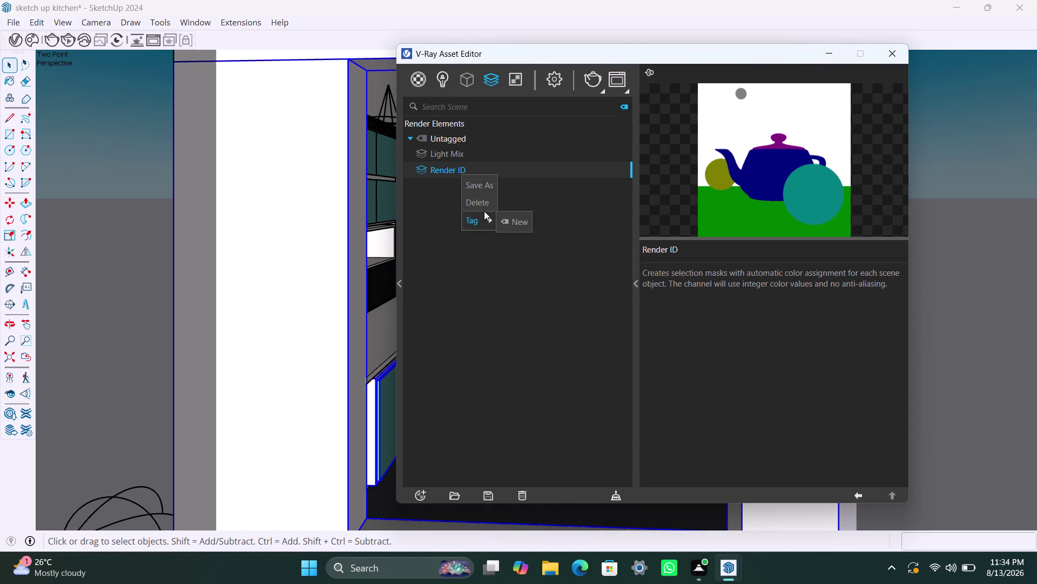
click(481, 201)
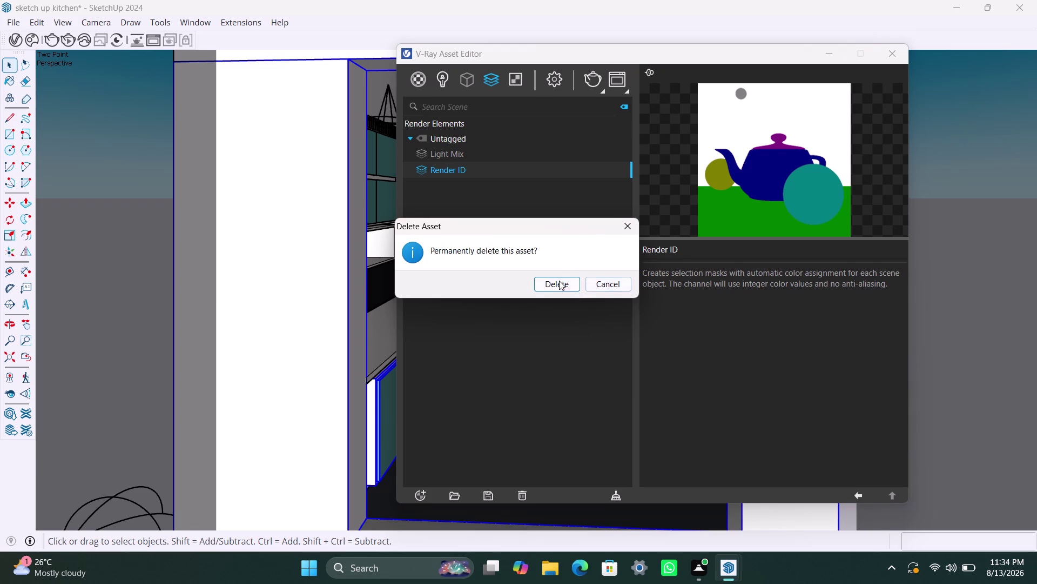
click(556, 286)
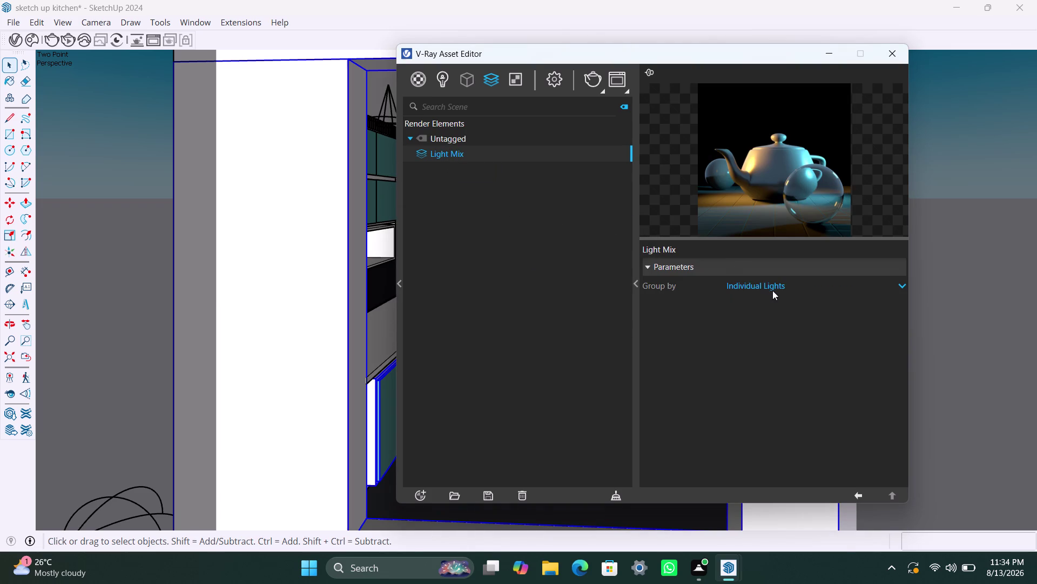
click(798, 290)
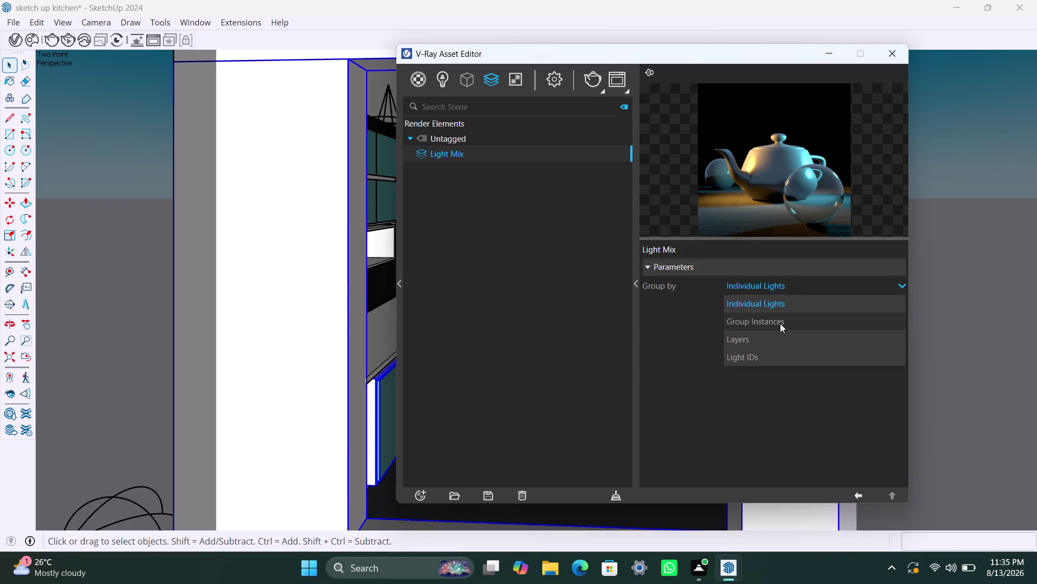
click(781, 323)
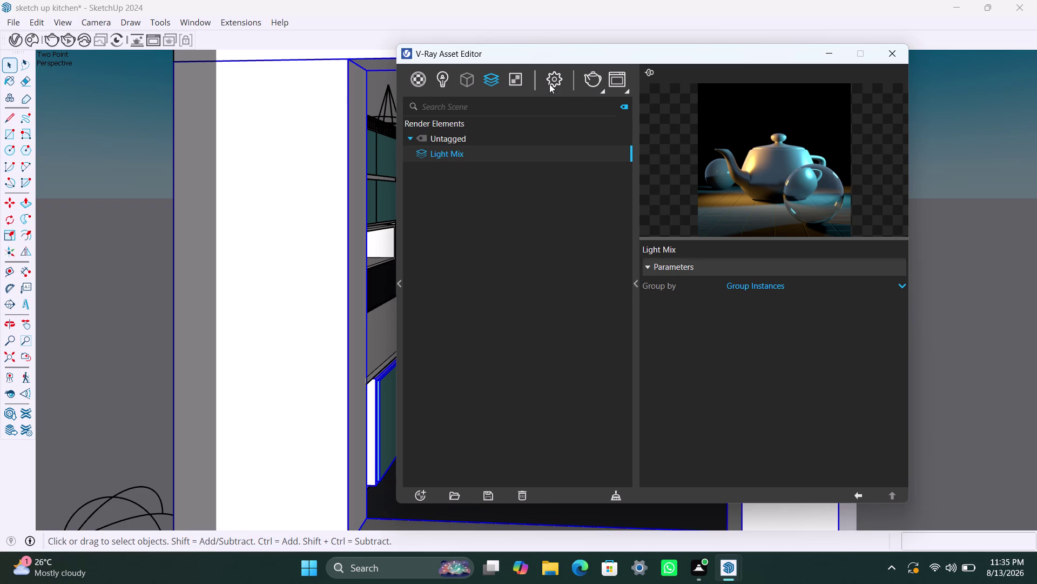
Render the kitchen scene and view the LightMix layer in the frame buffer.
click(604, 92)
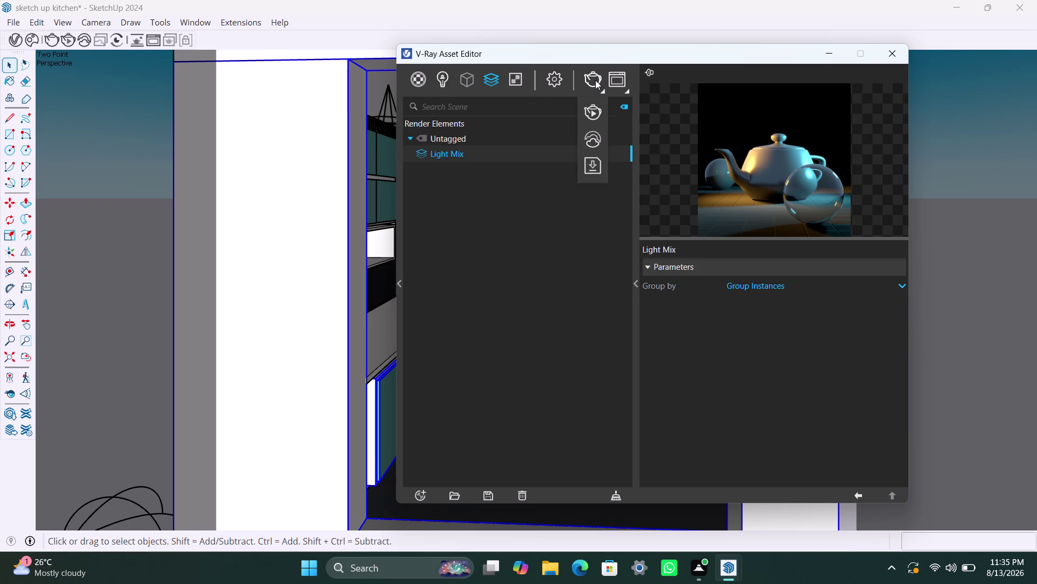
click(596, 80)
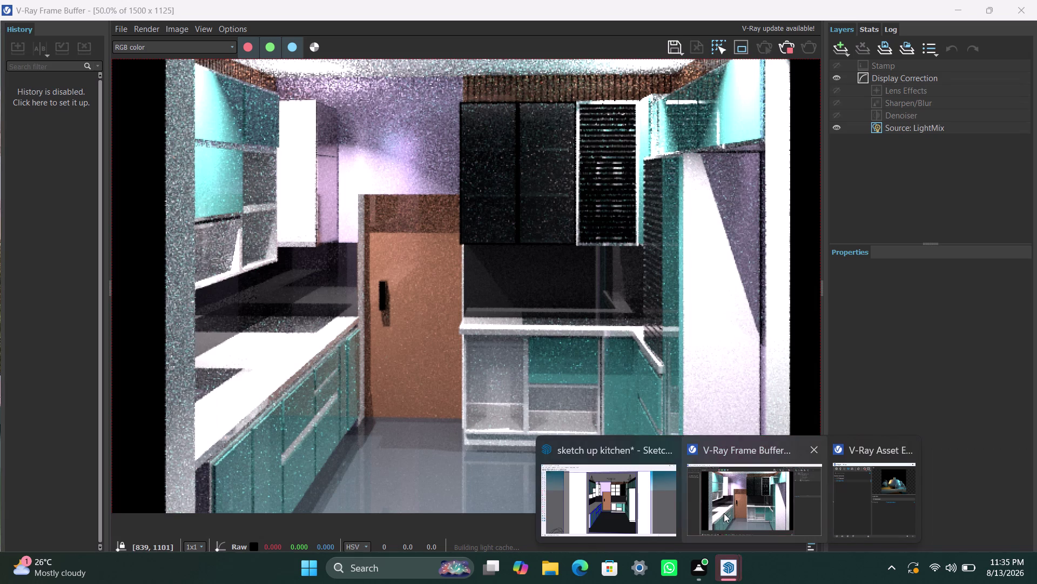
click(725, 512)
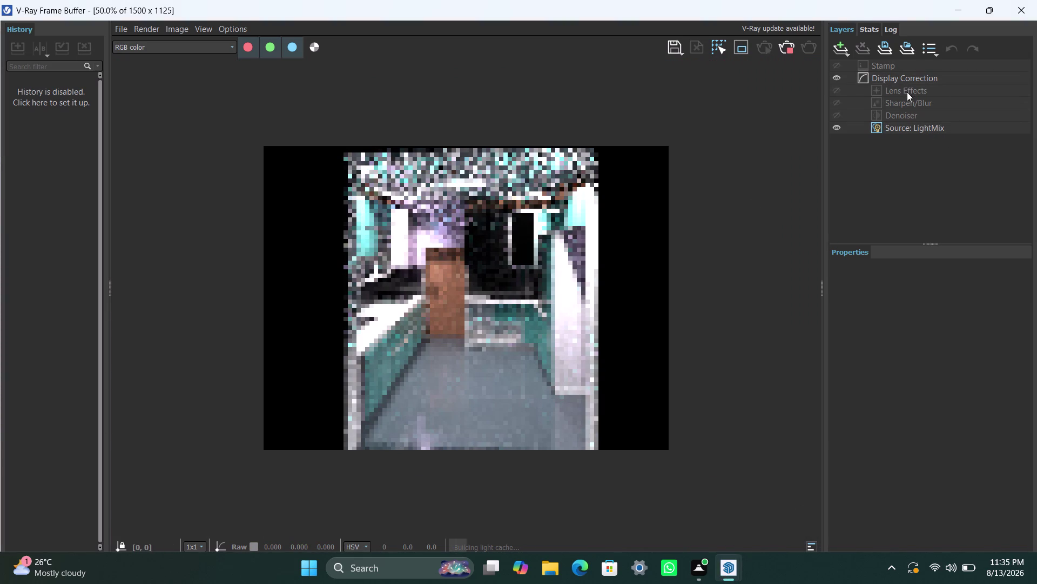
scroll(up, 3)
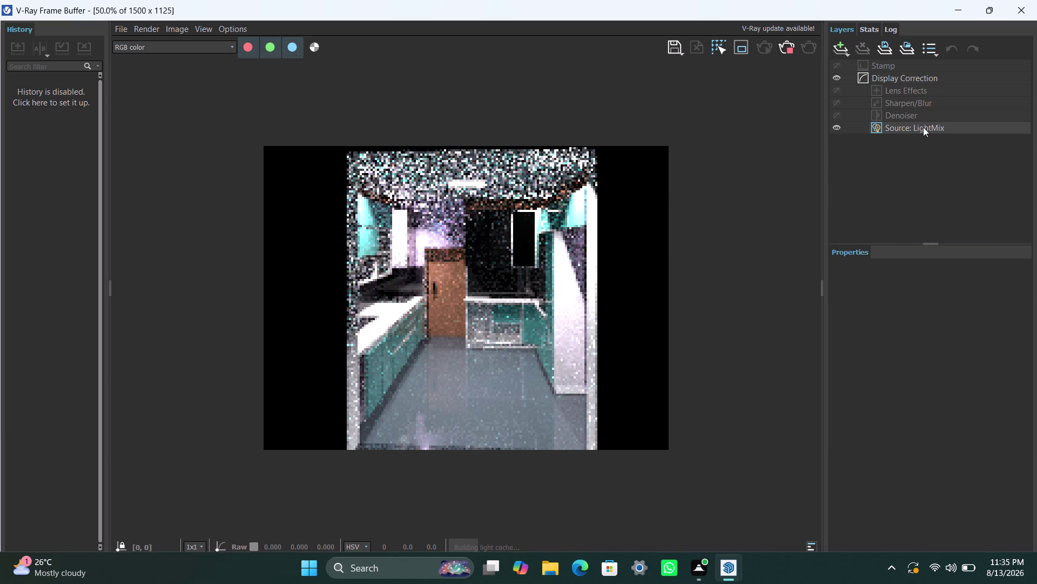
click(910, 80)
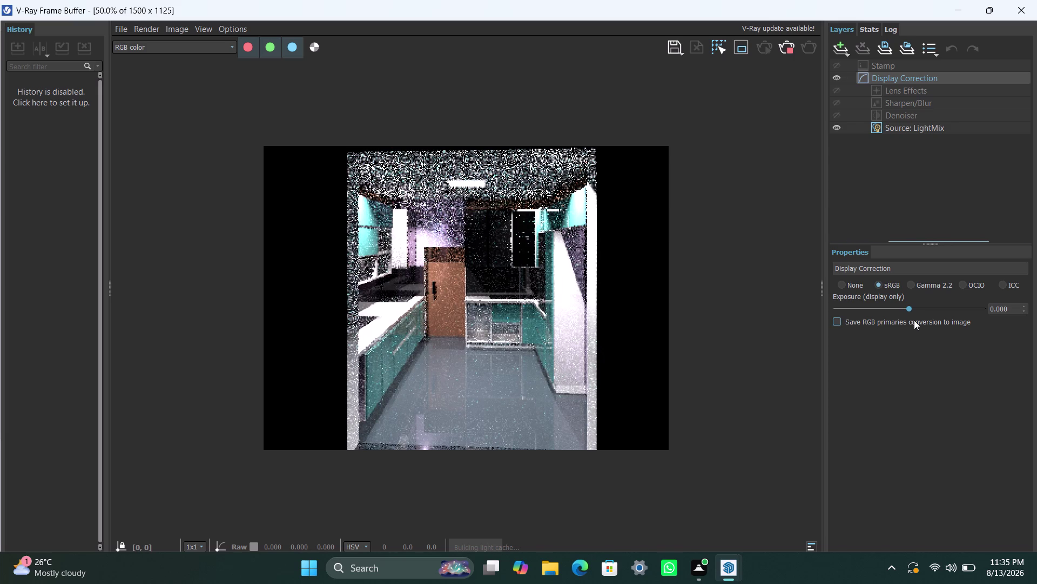
scroll(up, 3)
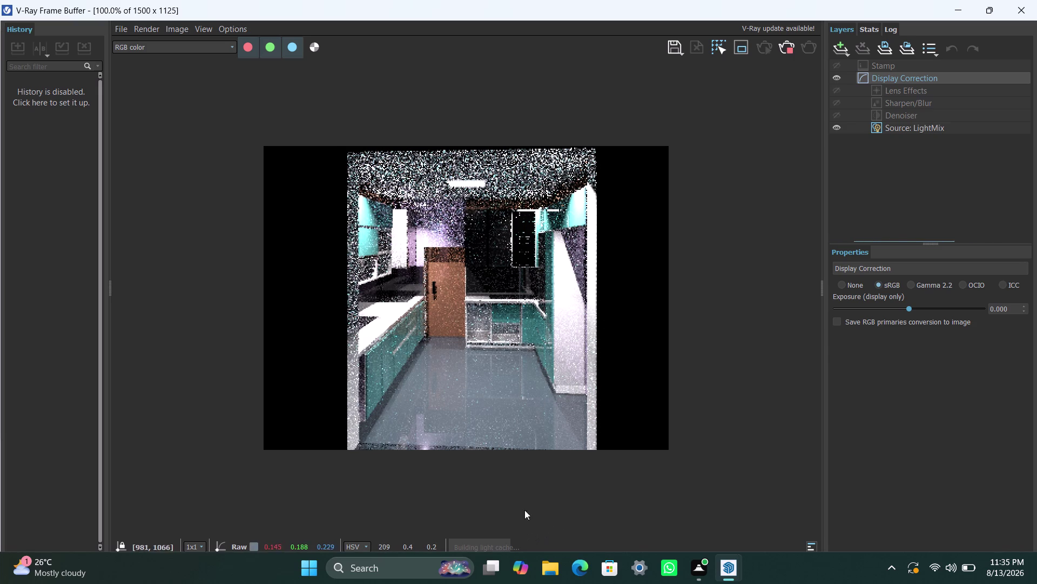
Switch back to the SketchUp window with the V-Ray Asset Editor.
click(791, 51)
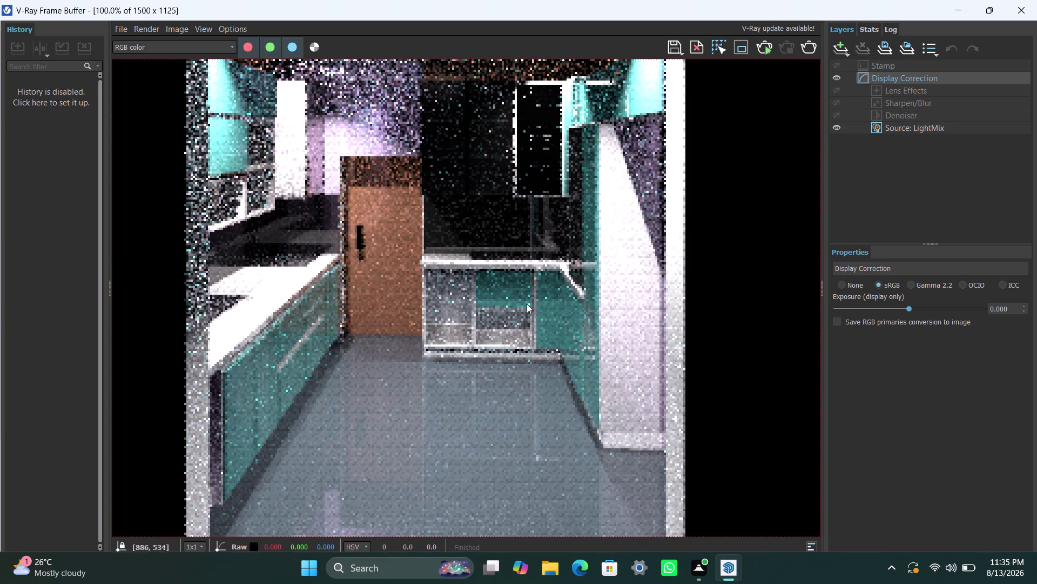
click(729, 572)
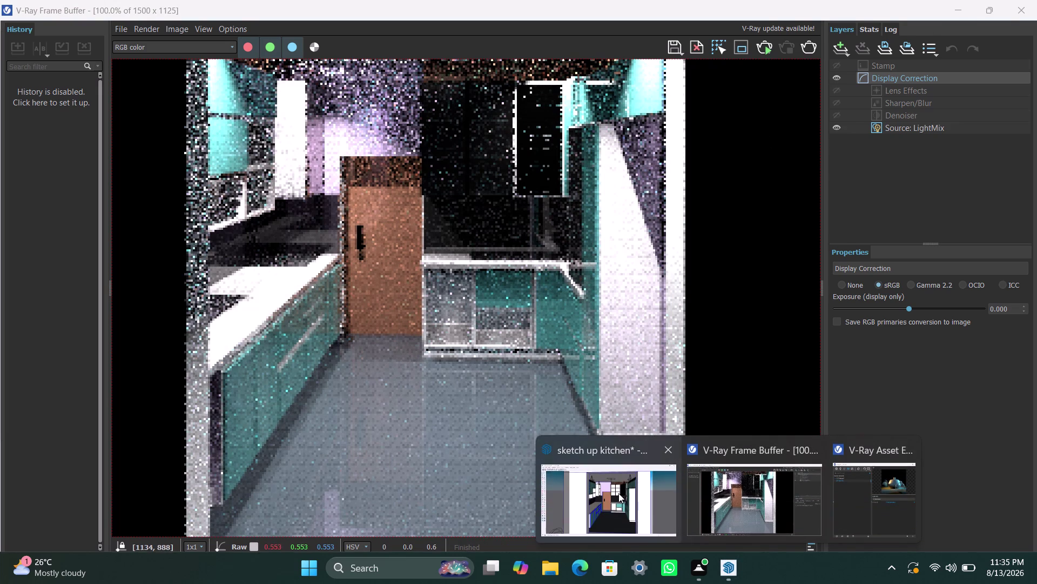
click(618, 494)
click(421, 84)
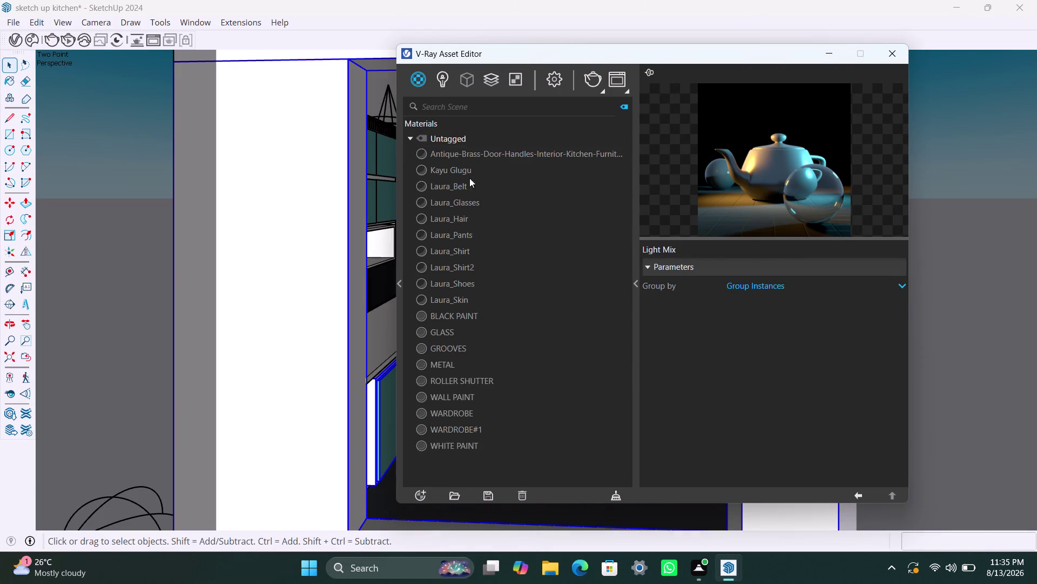
Change the Rectangle Light intensity from 60 to 50 in the Lights list.
click(448, 79)
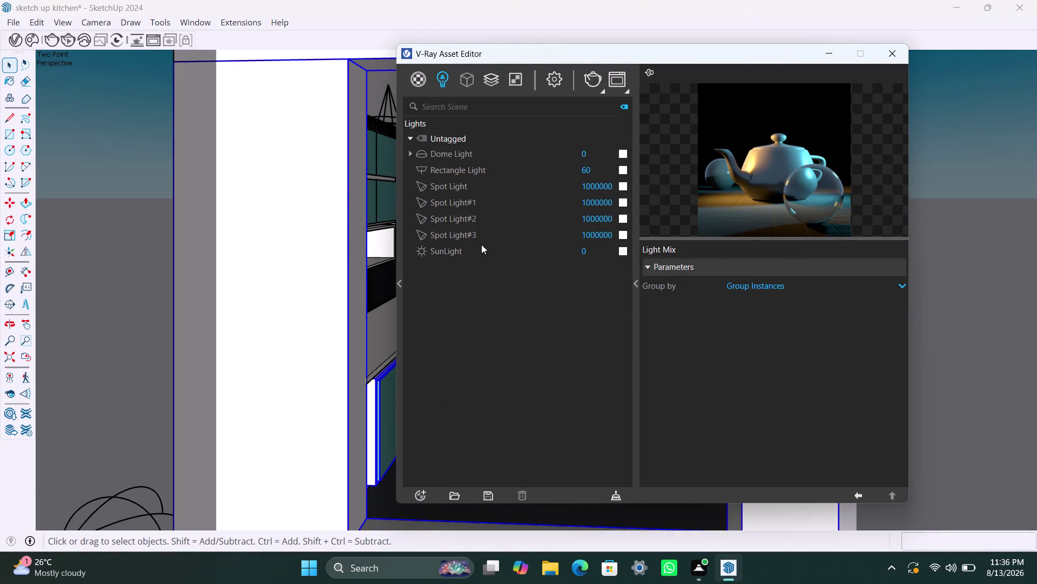
drag(600, 174, 578, 173)
text(50)
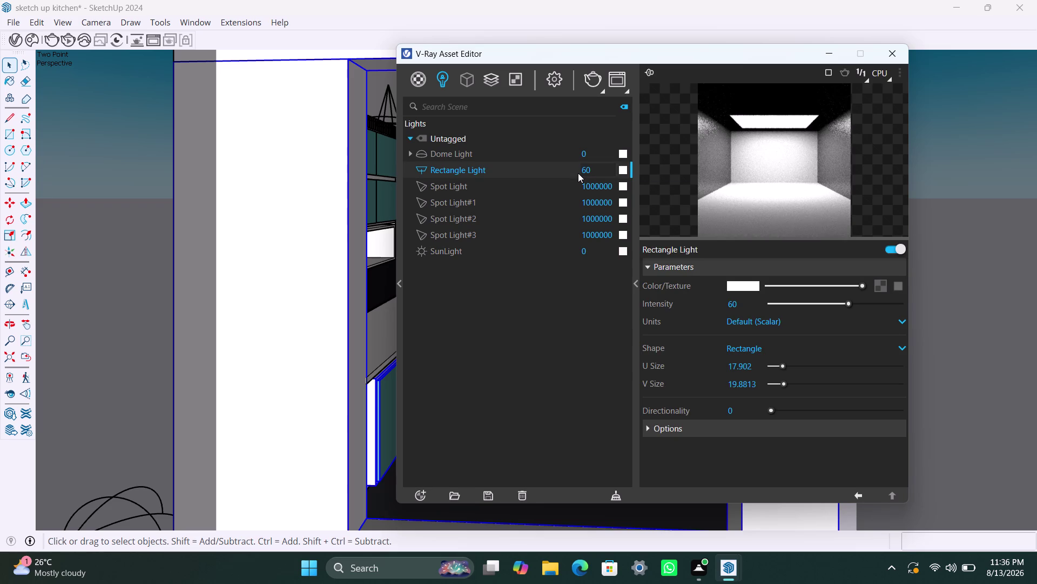
click(591, 173)
key(BackSpace)
key(BackSpace)
text(5)
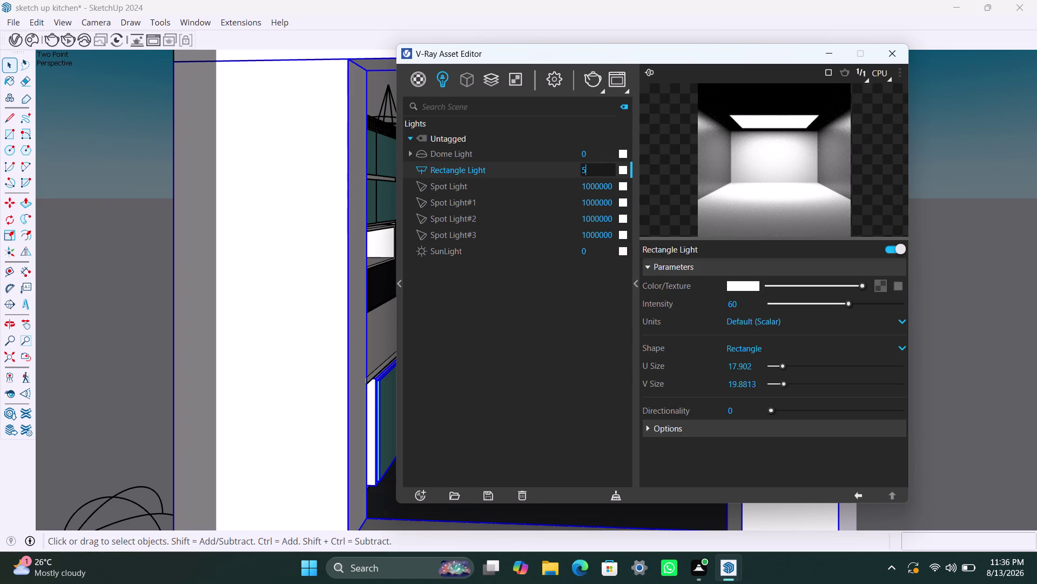
text(0)
click(566, 323)
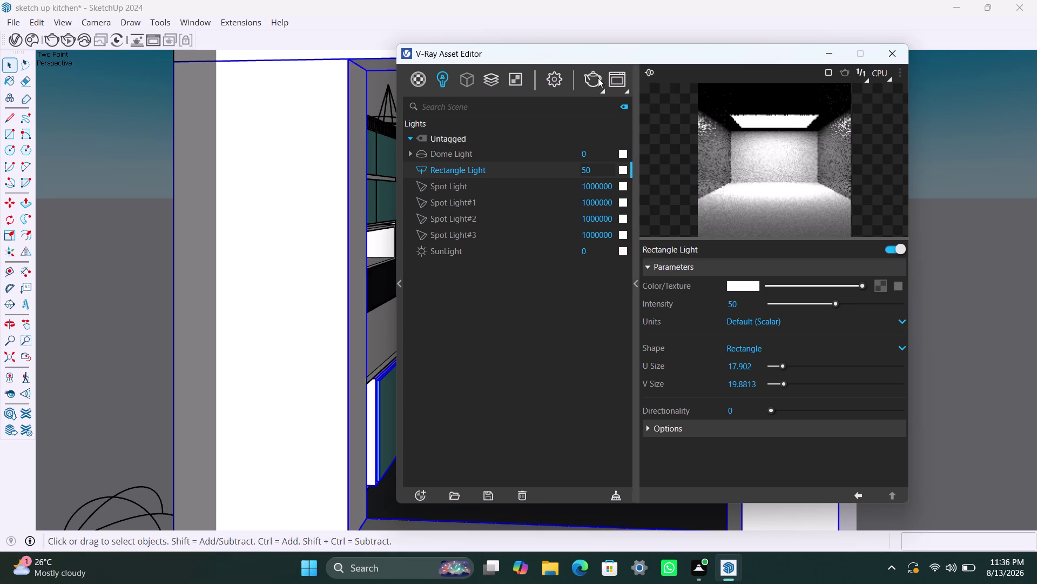
Start a fresh render of the kitchen and hide the Asset Editor.
click(596, 76)
click(597, 81)
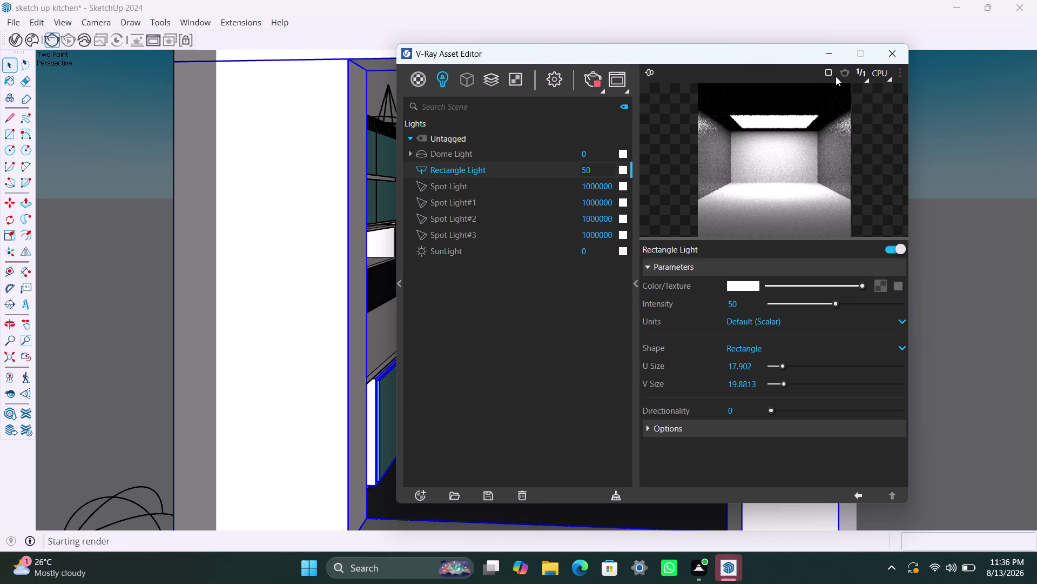
click(836, 56)
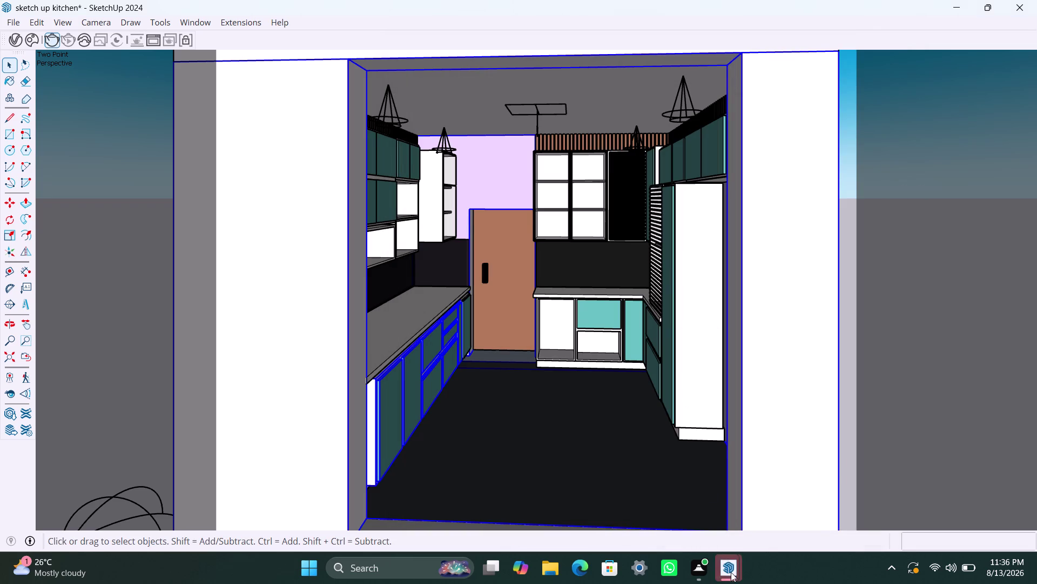
click(731, 572)
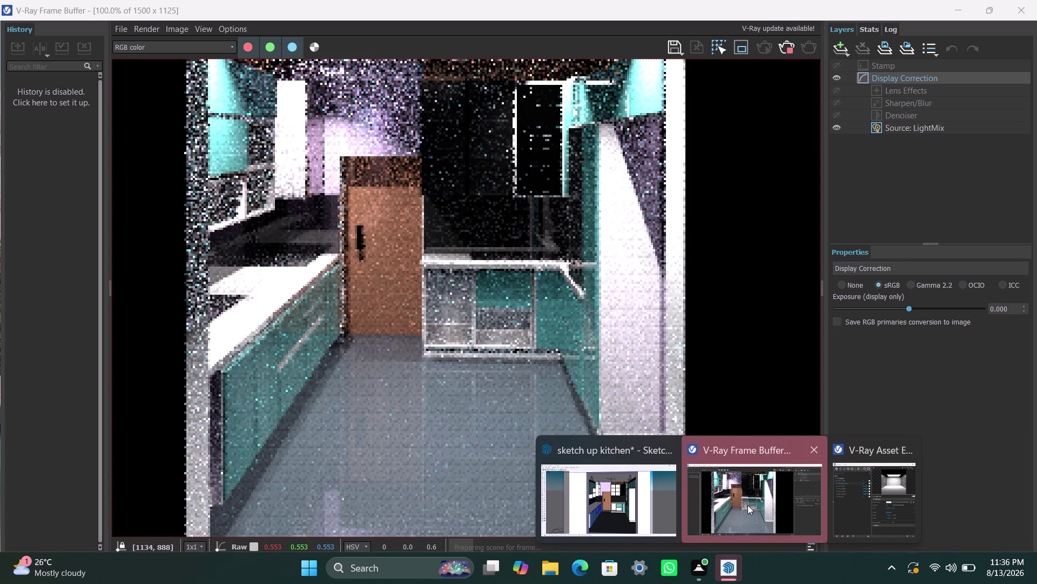
Stop the running render in the frame buffer and start rendering again.
click(748, 505)
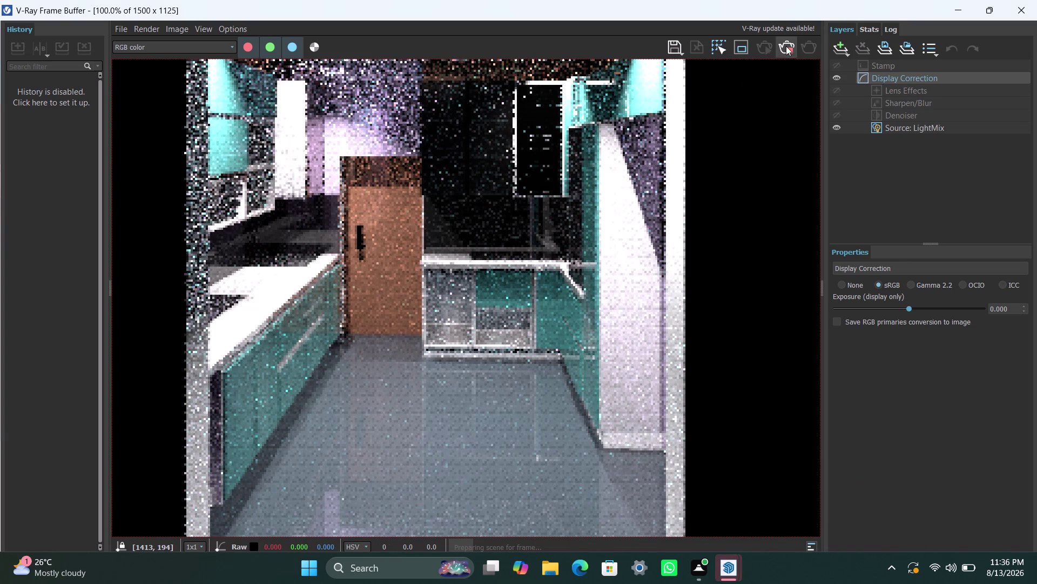
click(806, 46)
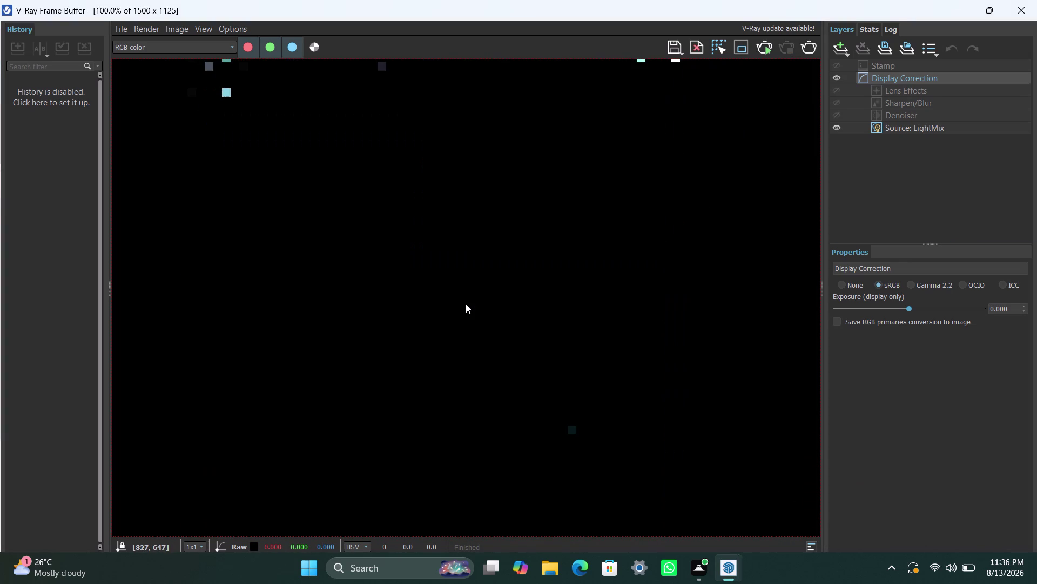
click(141, 27)
click(177, 73)
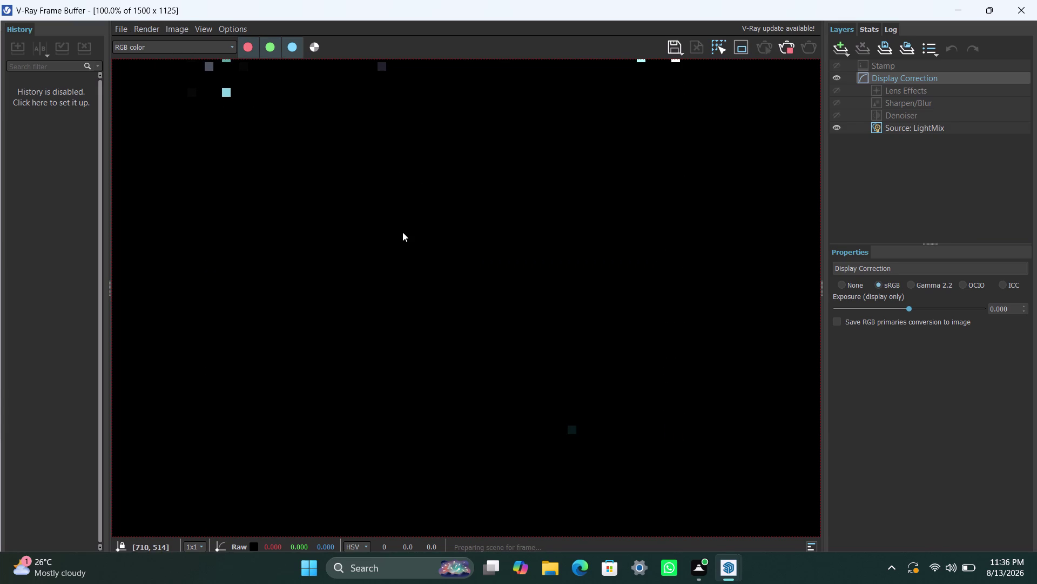
Zoom in and out on the image while the new render builds.
scroll(down, 3)
scroll(down, 3)
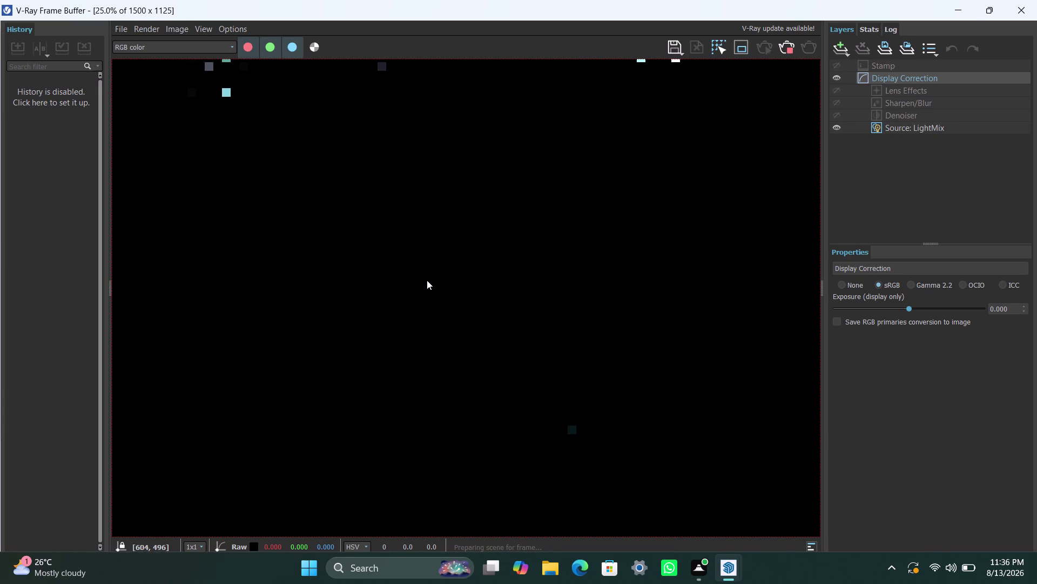
scroll(down, 3)
scroll(down, 3)
scroll(down, 3)
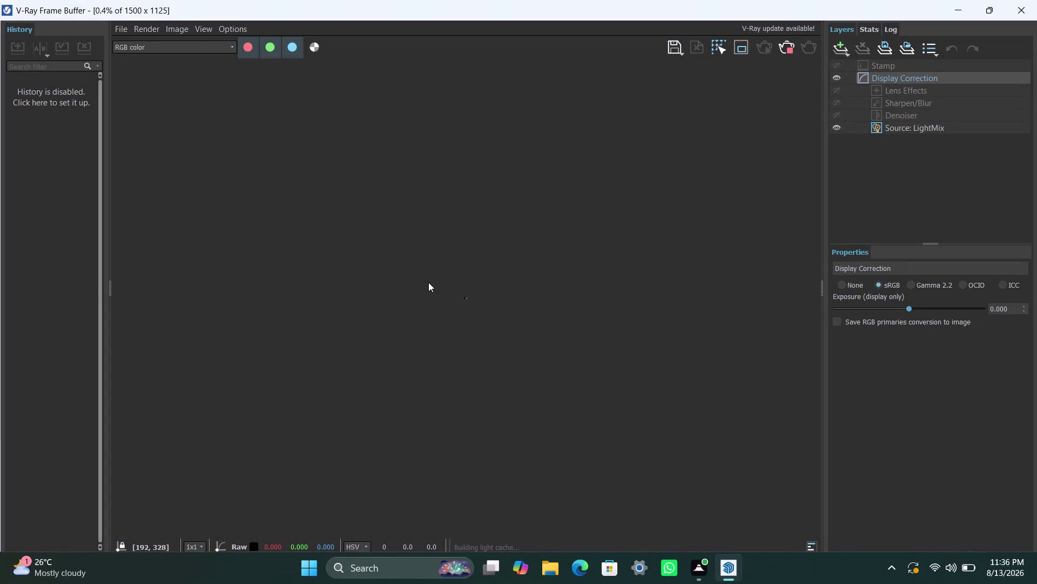
scroll(up, 3)
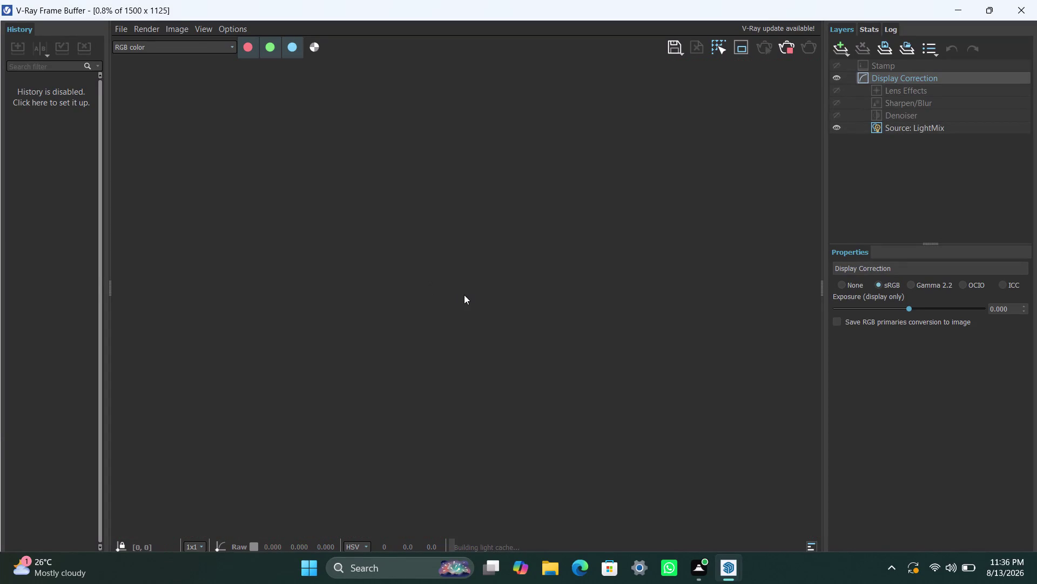
scroll(up, 3)
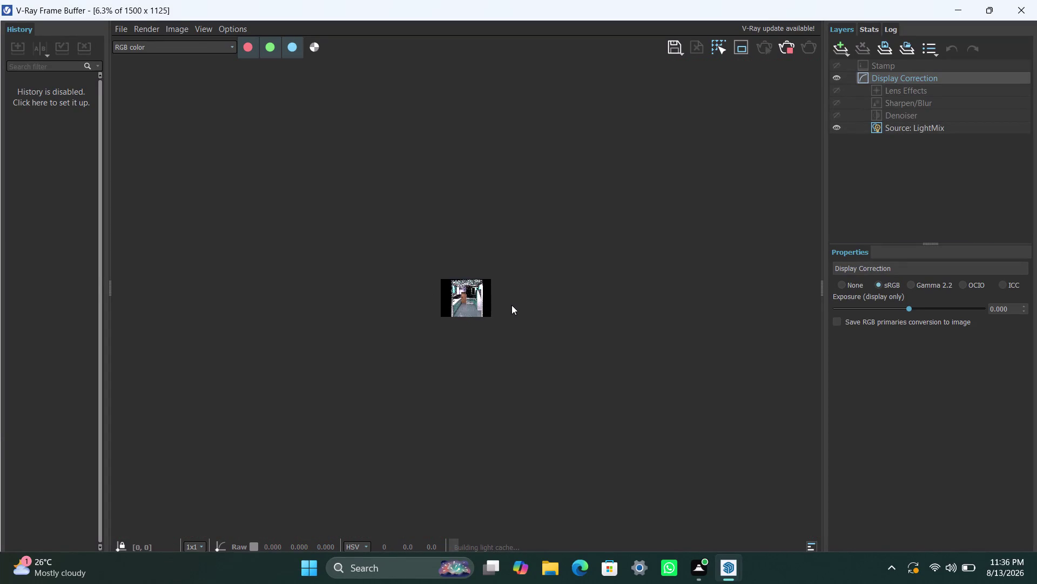
scroll(up, 3)
scroll(up, 3)
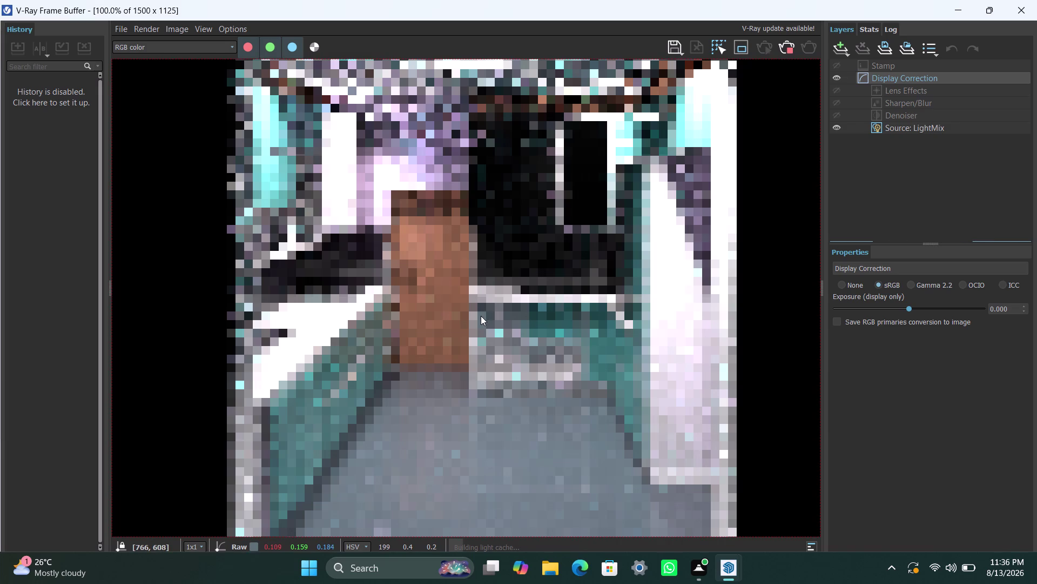
scroll(down, 3)
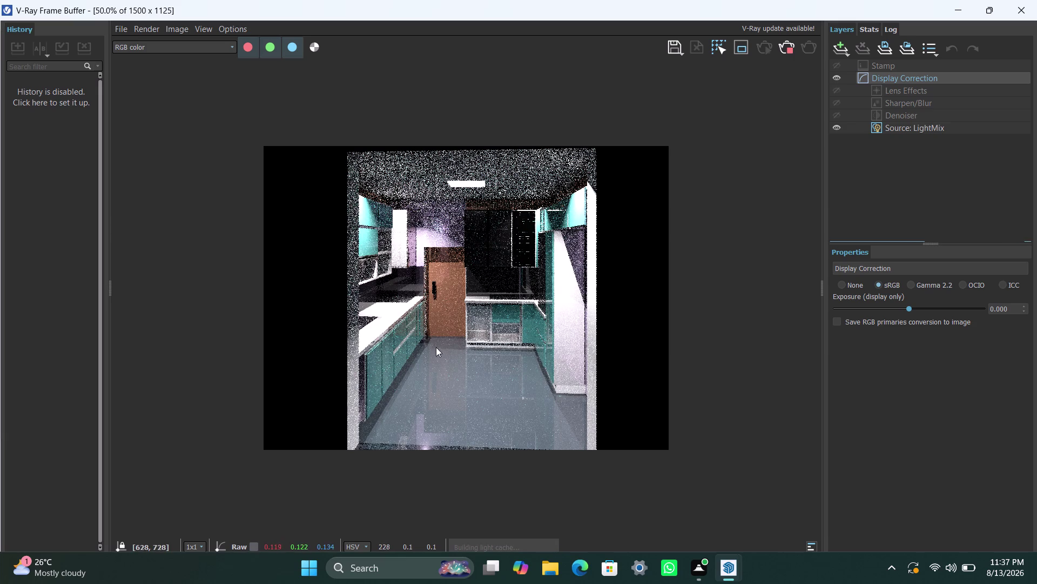
Pan around the 100% kitchen render during light cache, then zoom out to 50%.
scroll(up, 3)
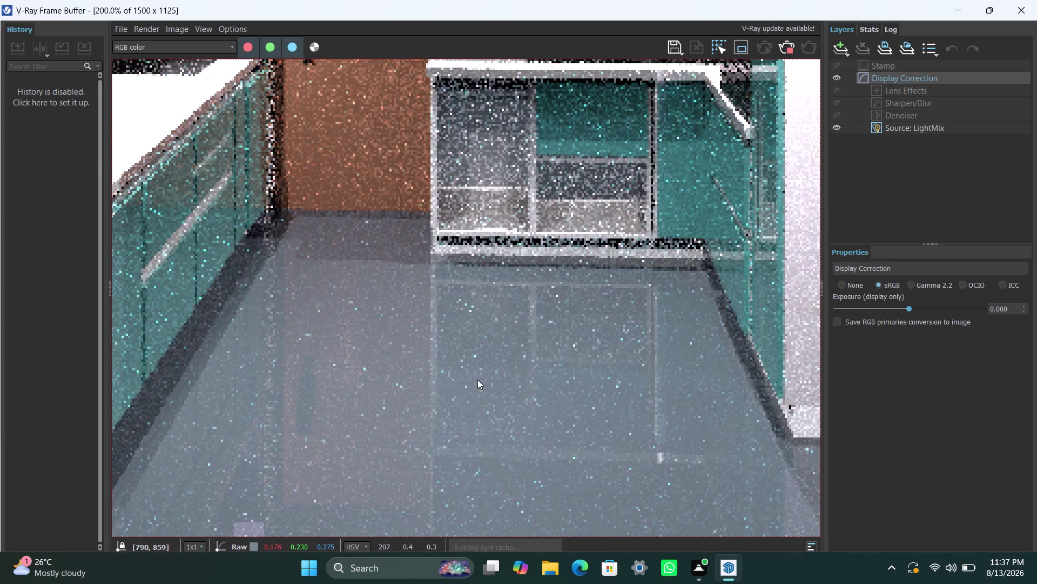
scroll(down, 3)
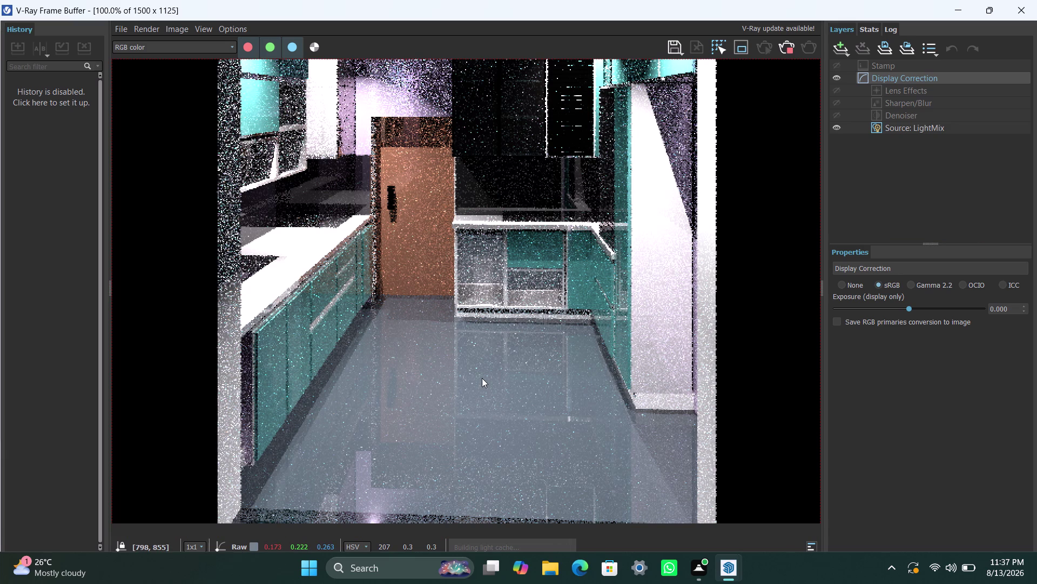
middle_drag(492, 377, 505, 417)
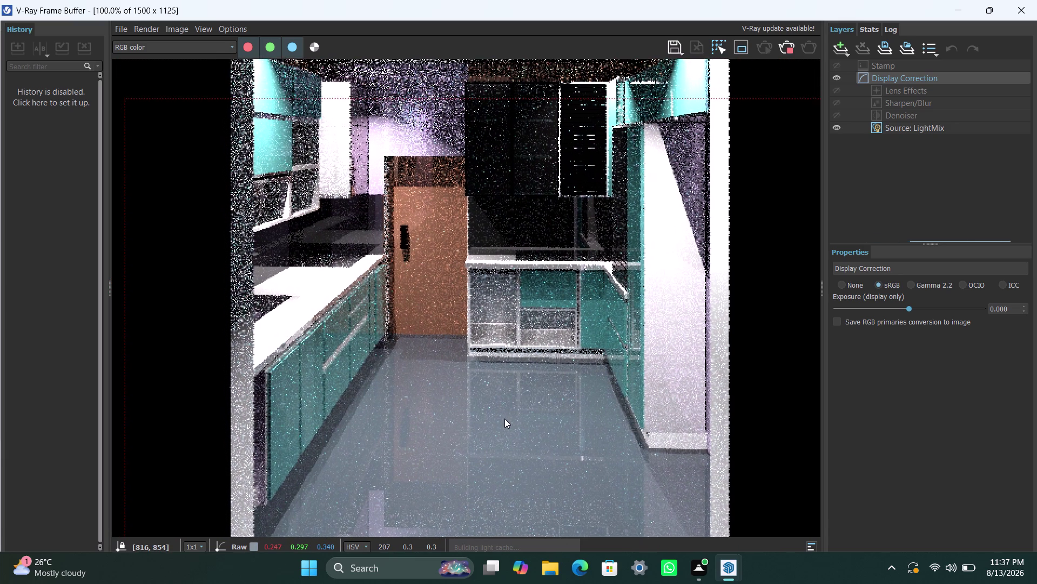
middle_drag(504, 417, 511, 437)
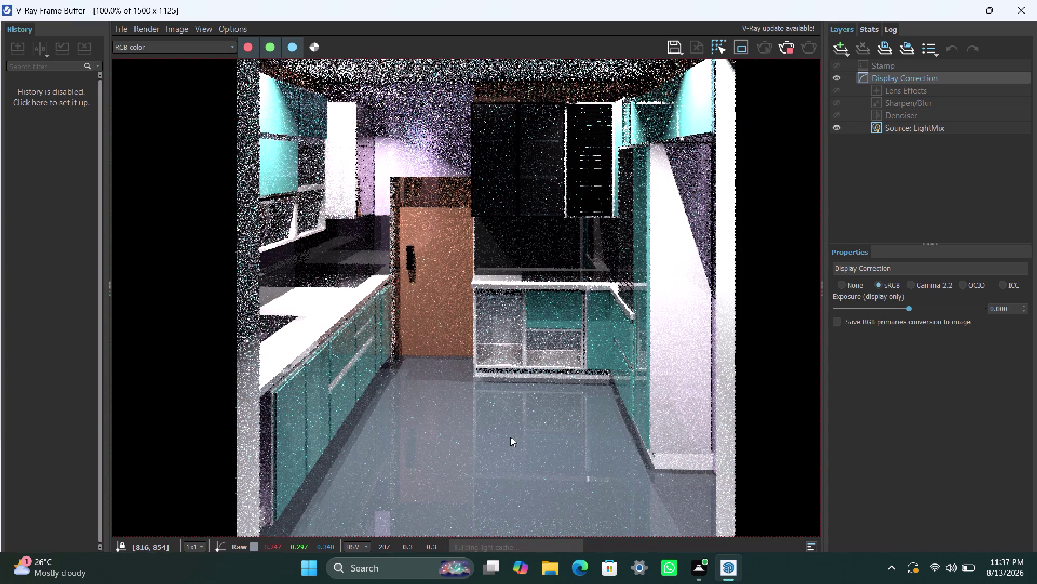
middle_drag(511, 436, 516, 485)
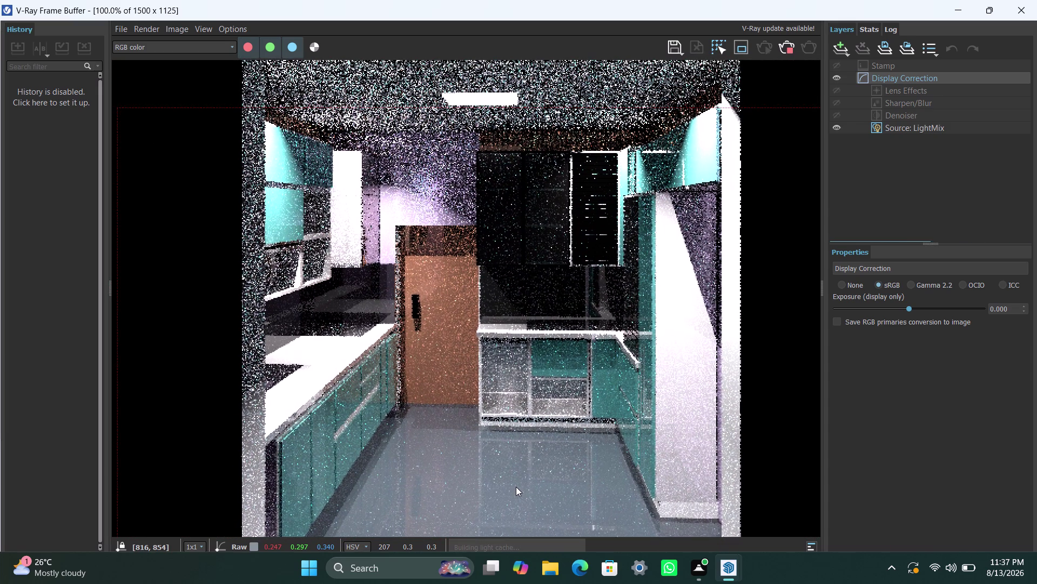
middle_drag(516, 485, 520, 456)
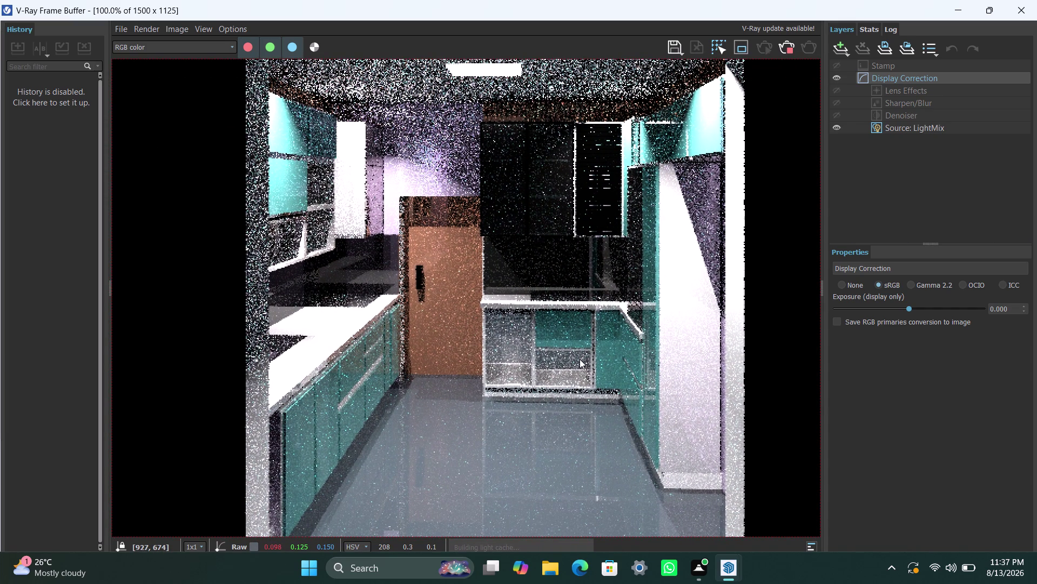
scroll(down, 3)
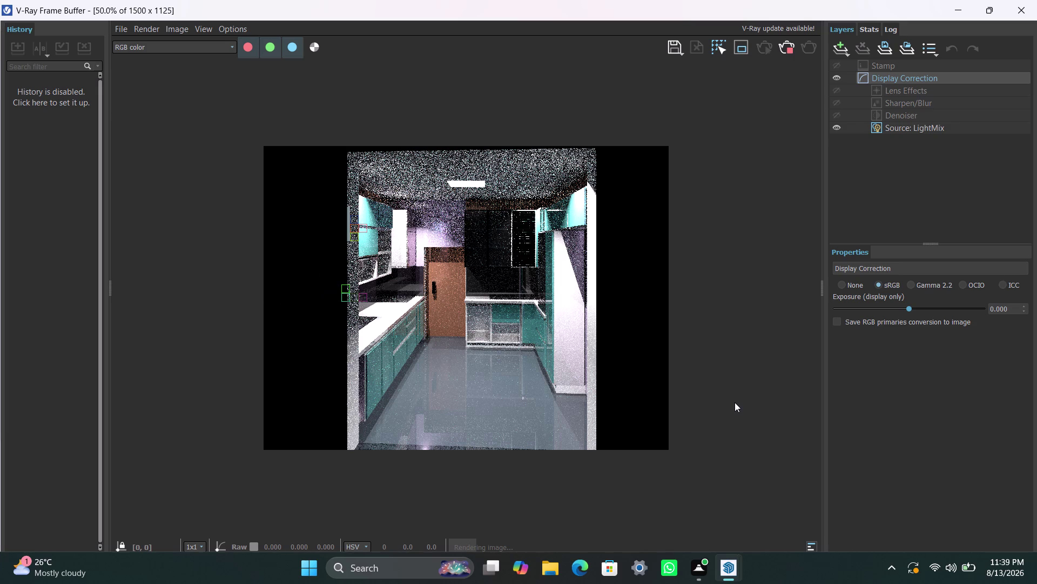
scroll(up, 3)
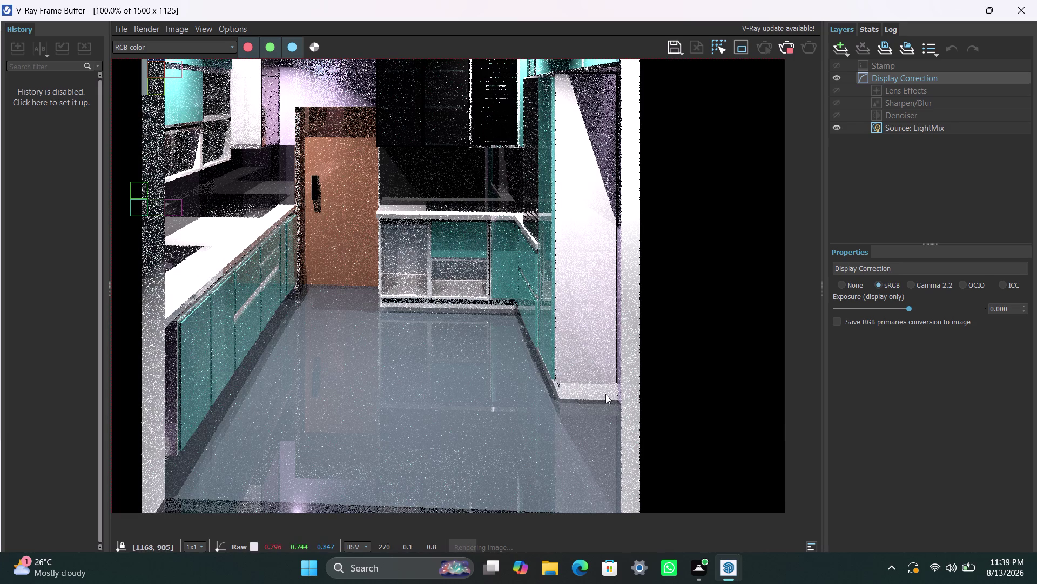
scroll(down, 3)
scroll(up, 3)
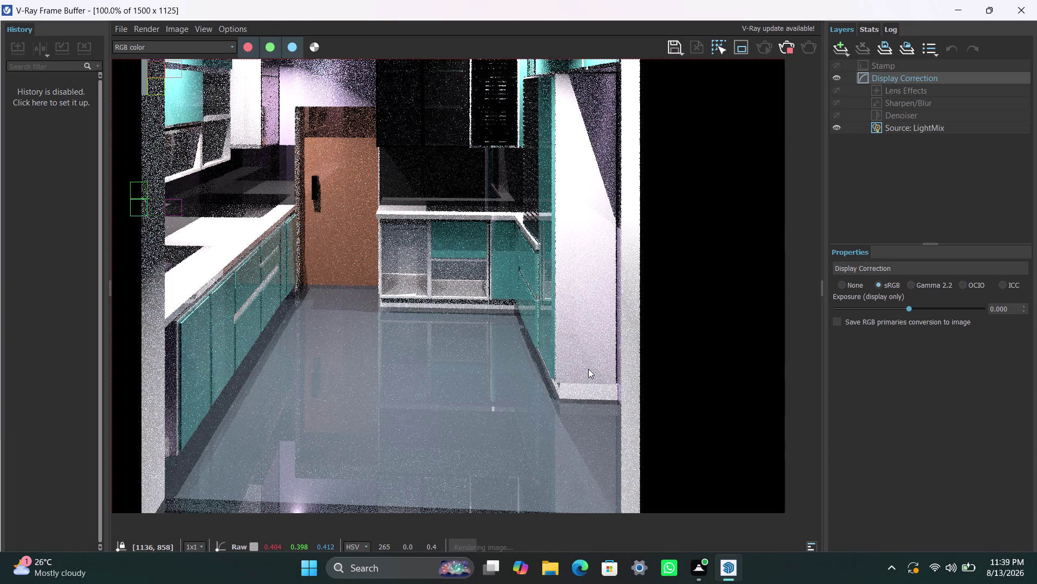
scroll(down, 3)
scroll(up, 3)
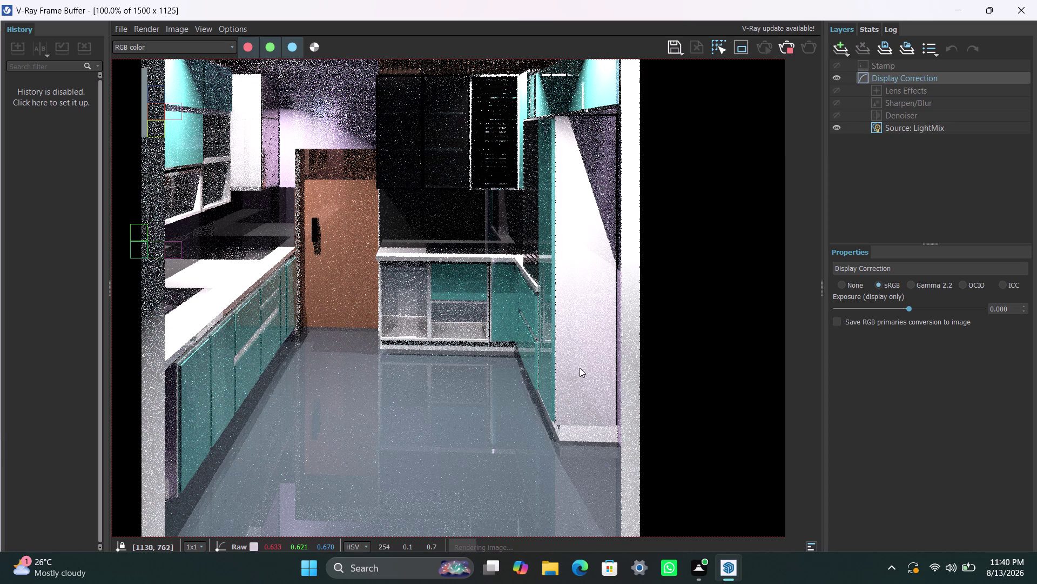
scroll(down, 3)
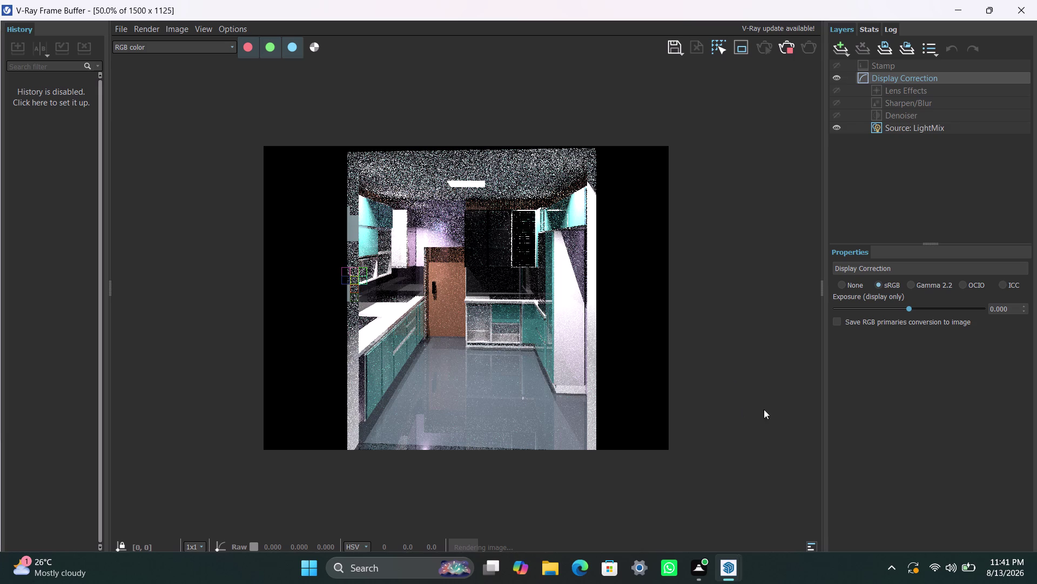
Show LightMix as source, toggle Rectangle Light off and on, inspect To Composite options.
click(921, 128)
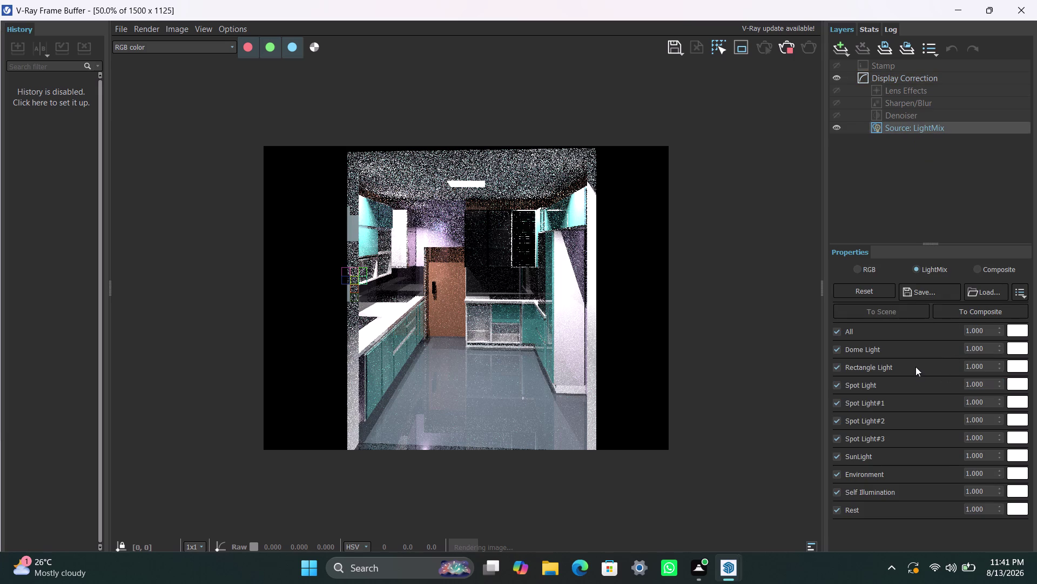
click(835, 366)
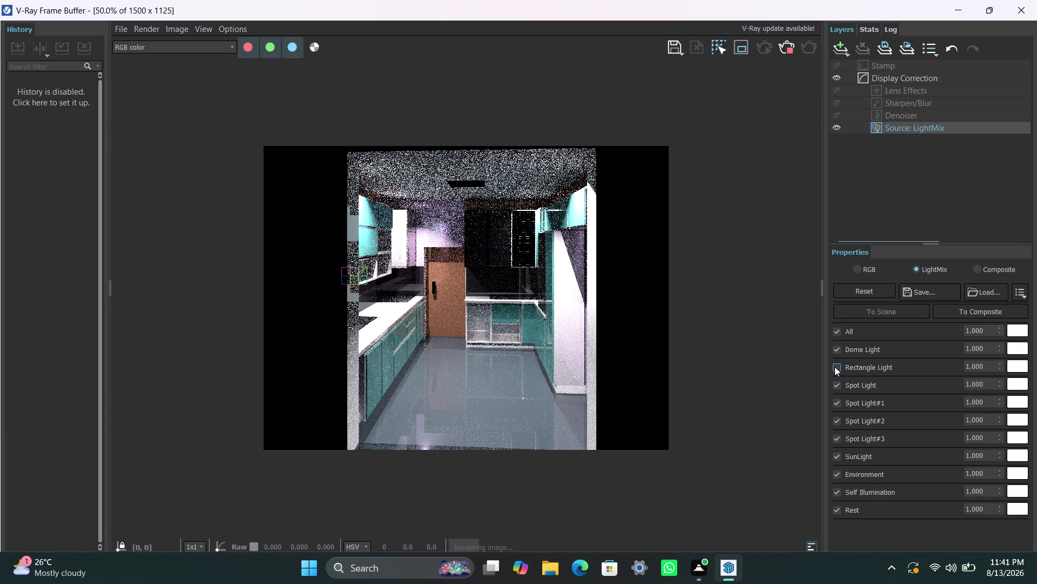
click(835, 366)
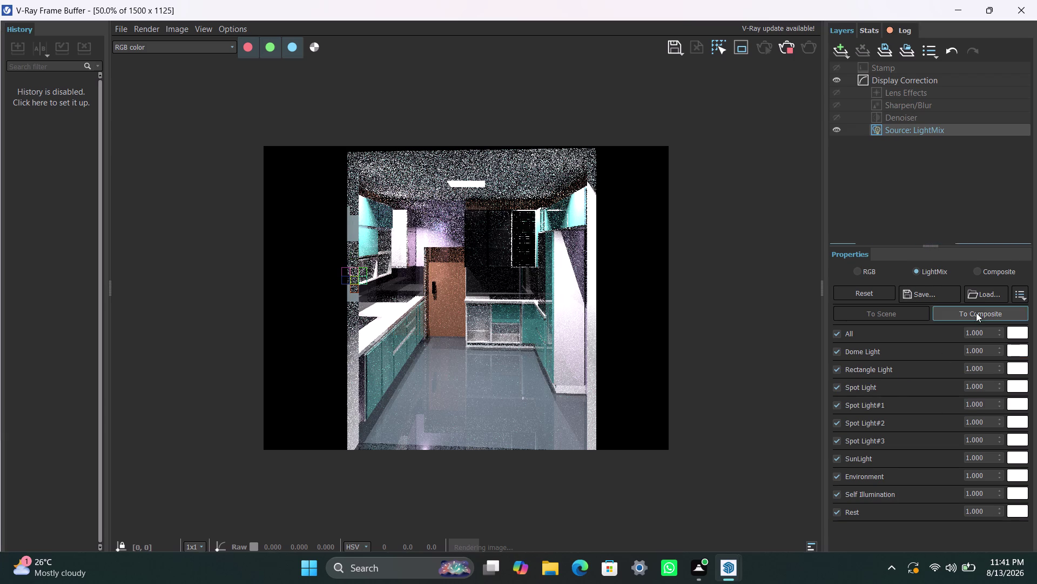
right_click(1022, 372)
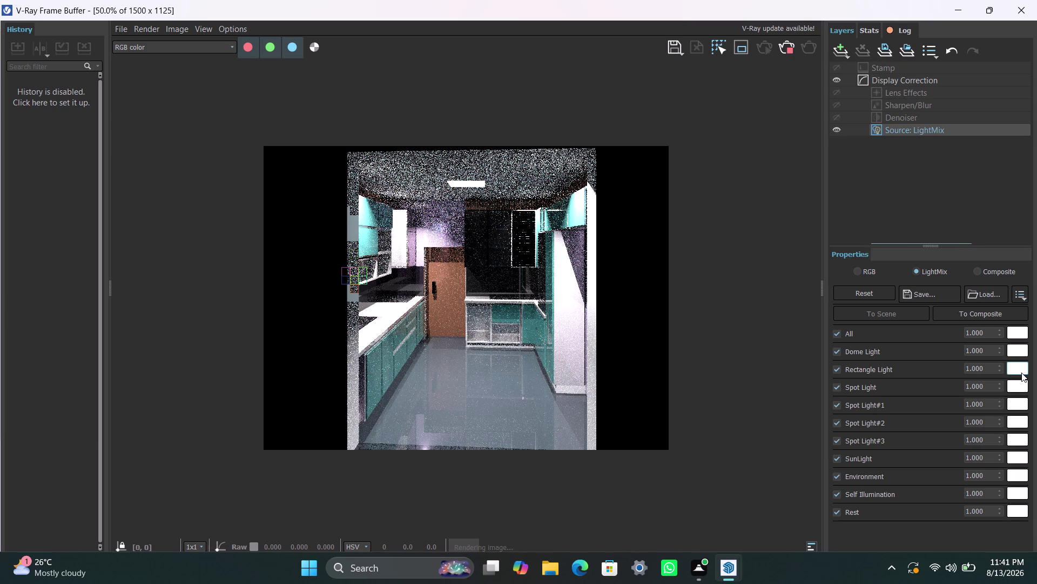
right_click(1022, 371)
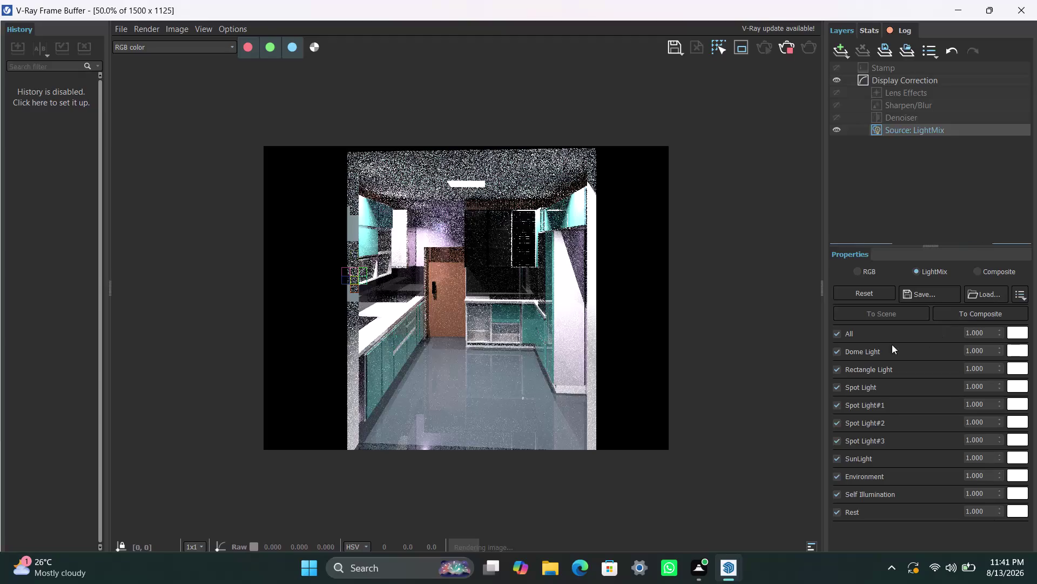
scroll(down, 3)
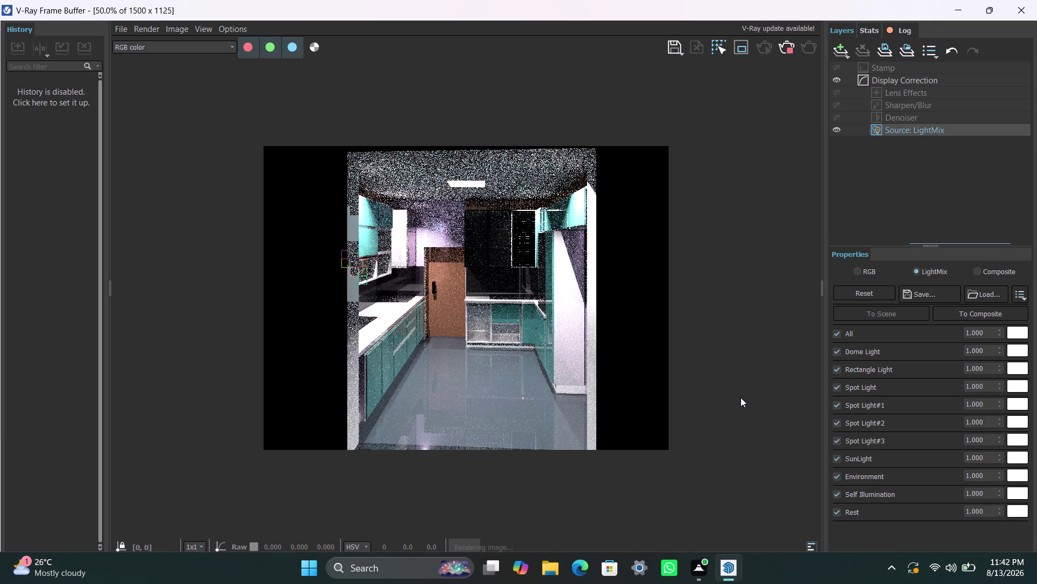
click(930, 212)
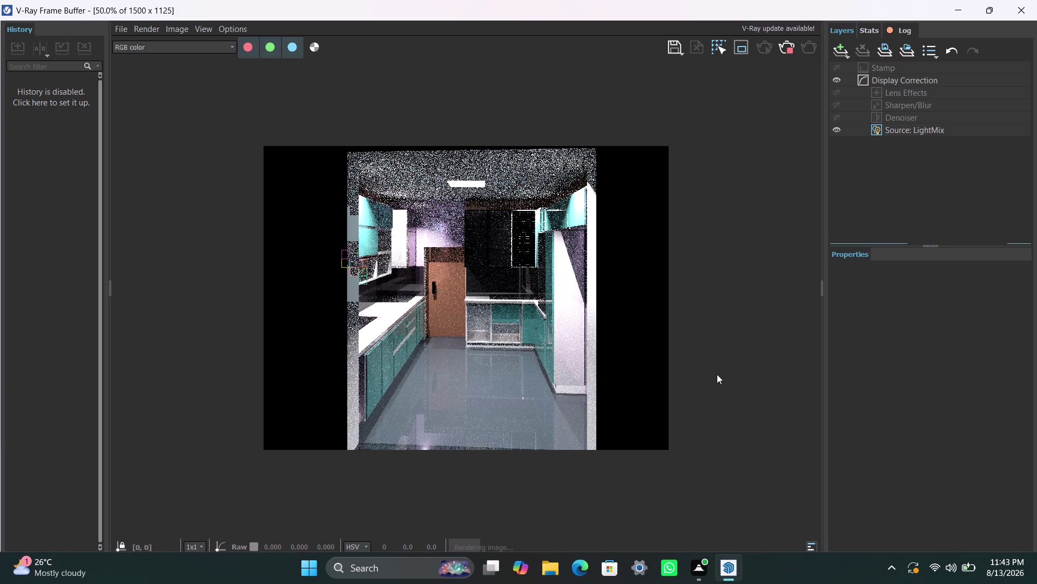
Zoom in and back out on the noisy LightMix kitchen render.
scroll(up, 3)
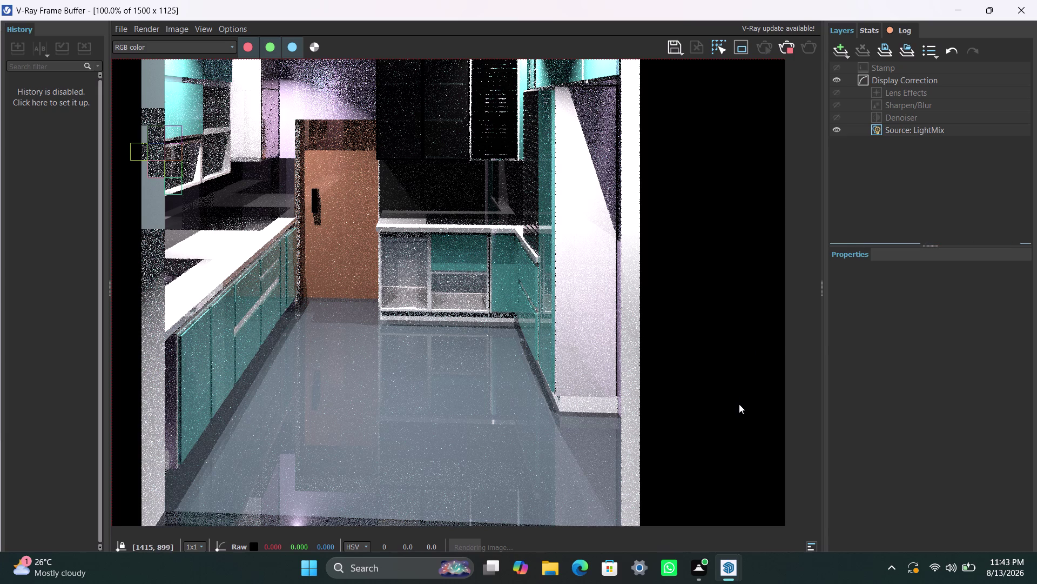
scroll(down, 3)
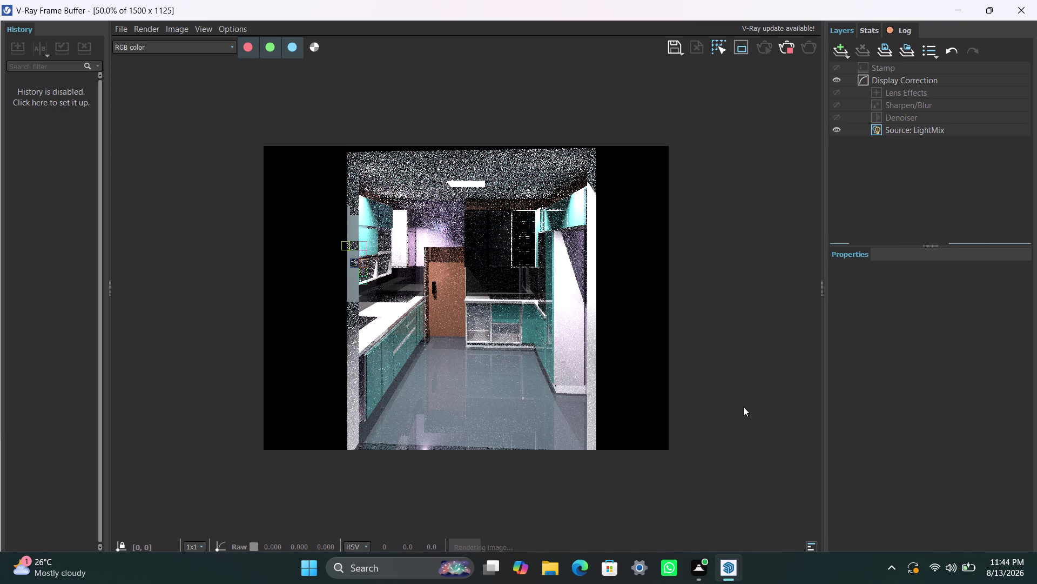
Stop the in-progress kitchen render with Render > Abort rendering.
click(475, 542)
click(792, 51)
click(791, 50)
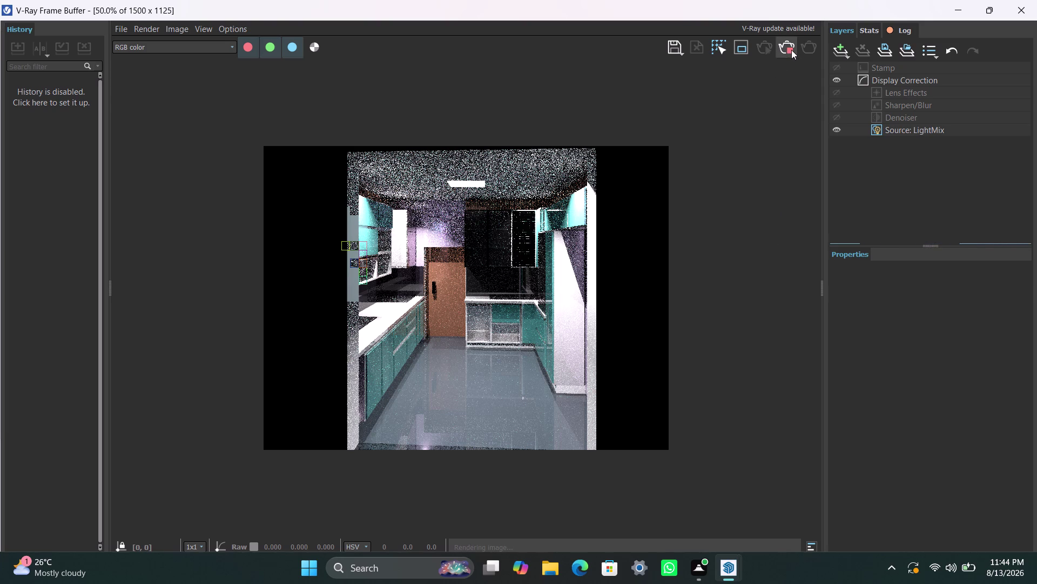
click(791, 50)
click(142, 29)
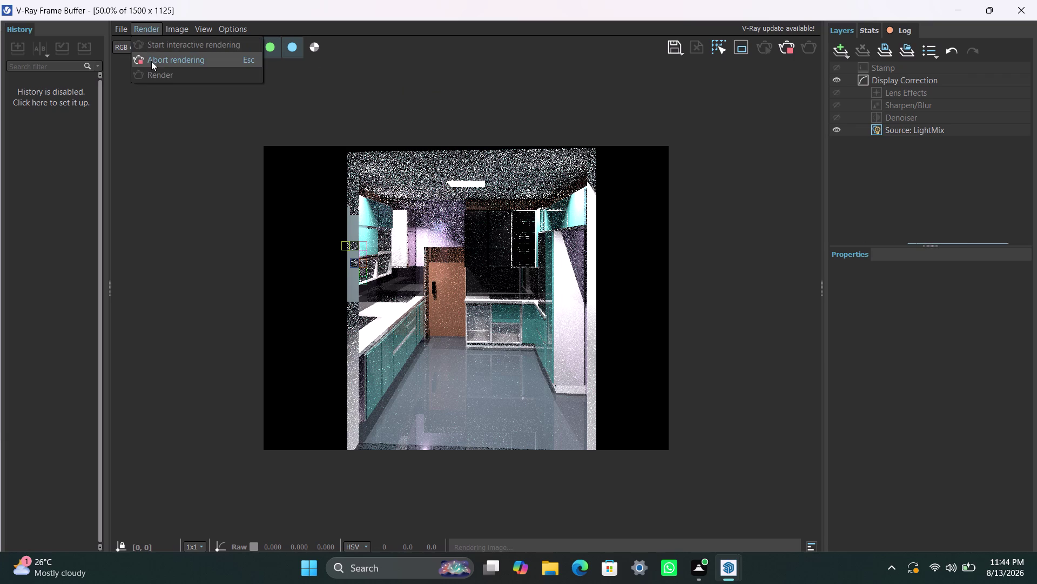
click(166, 77)
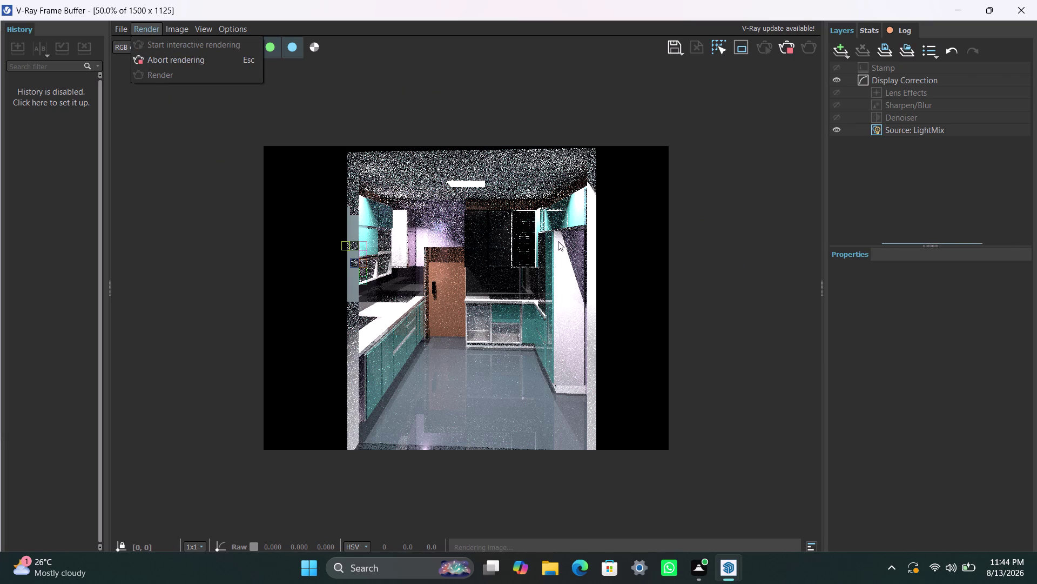
Restart rendering the kitchen scene from the toolbar Render button.
scroll(up, 3)
scroll(up, 3)
scroll(up, 3)
scroll(down, 3)
scroll(up, 3)
scroll(down, 3)
scroll(up, 3)
double_click(788, 51)
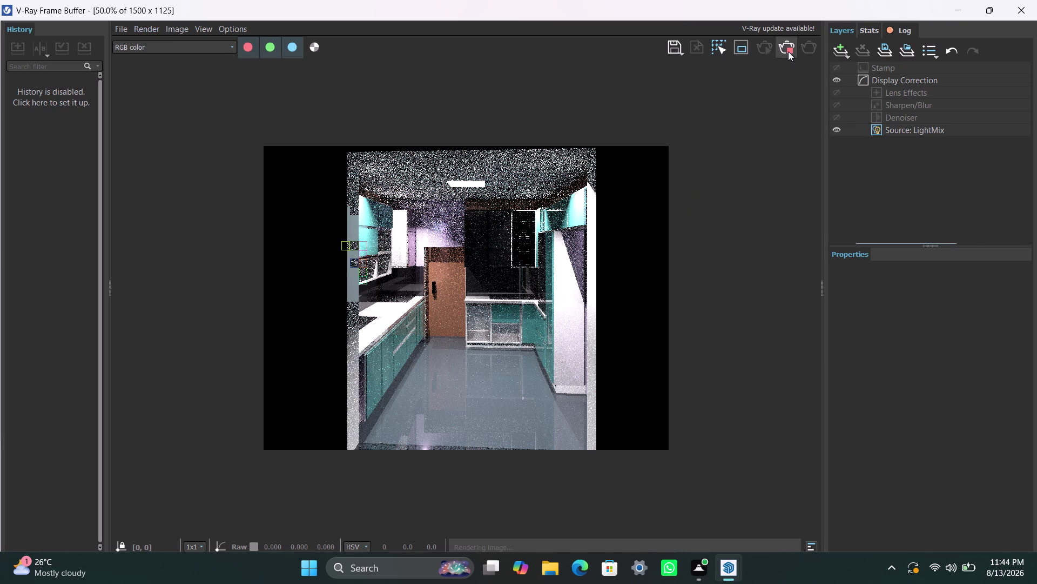
scroll(up, 3)
scroll(up, 3)
scroll(down, 3)
scroll(down, 3)
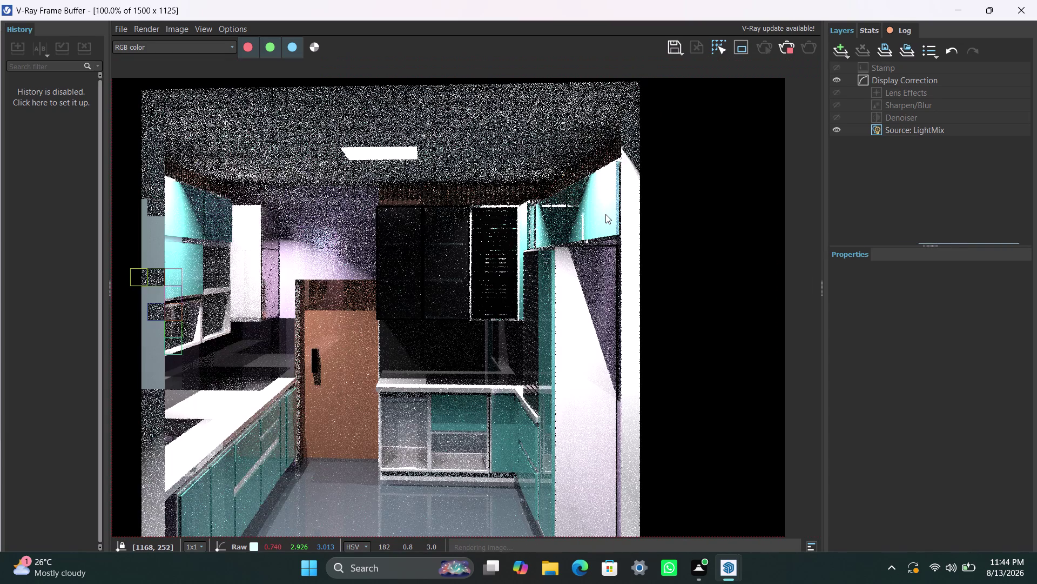
scroll(down, 3)
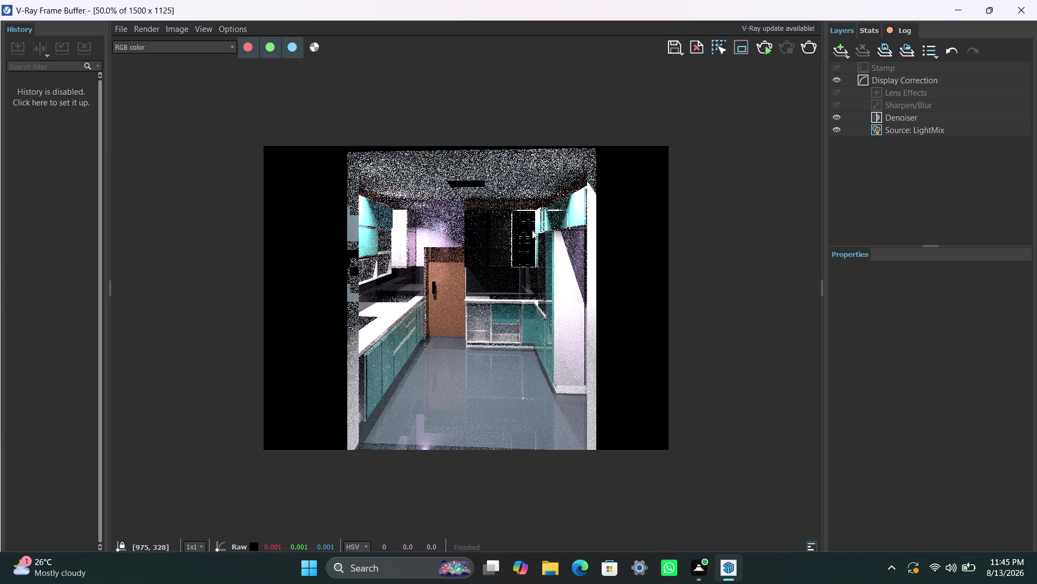
click(801, 51)
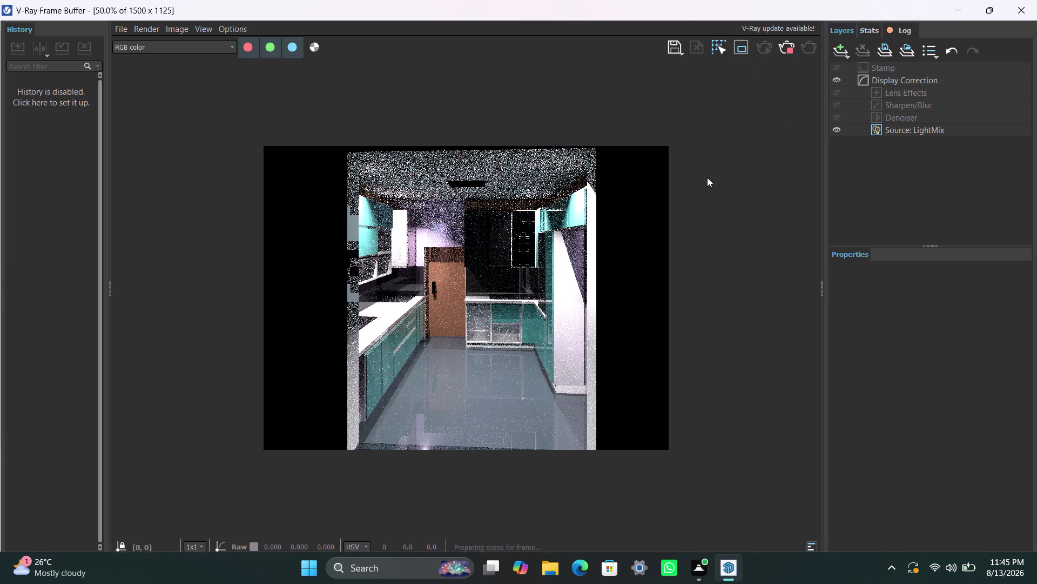